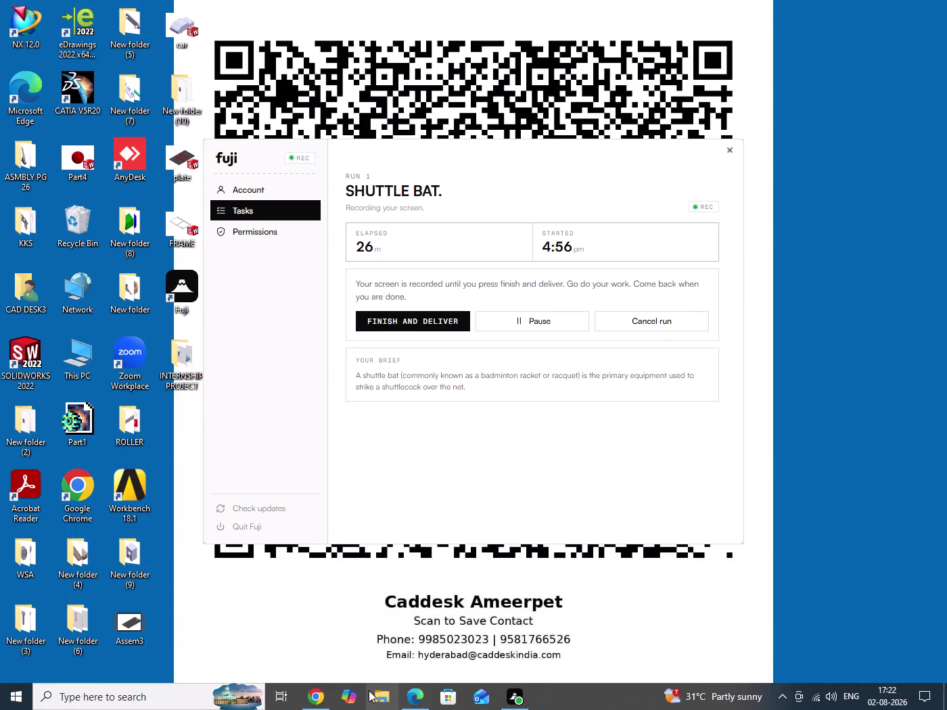
Minimize the Fuji recorder and close CATIA's empty Product1 document.
right_click(72, 92)
click(102, 108)
right_click(908, 250)
click(839, 295)
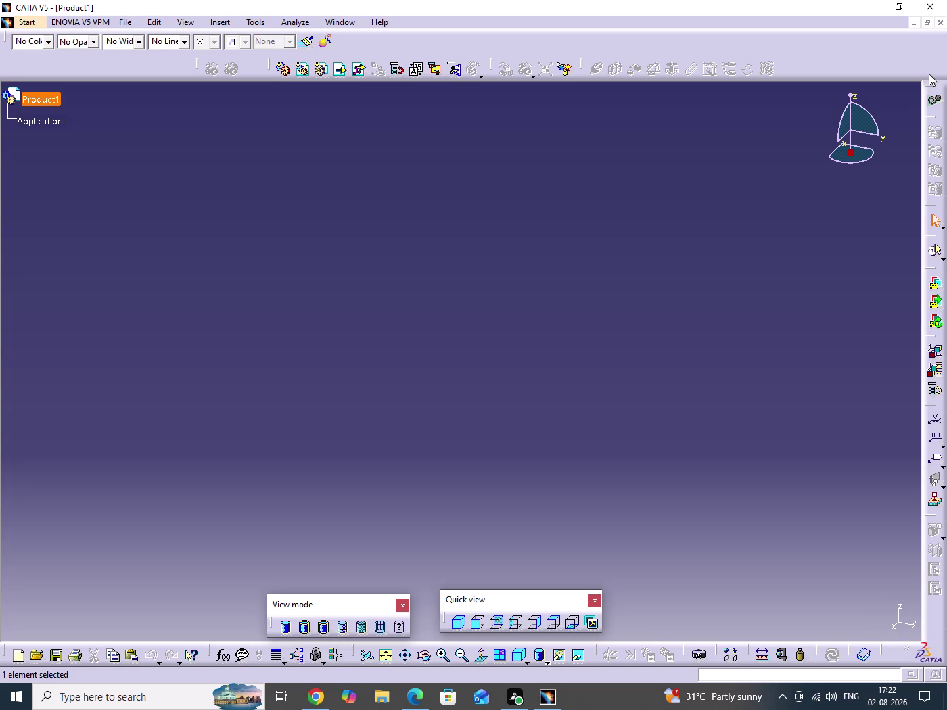
click(941, 26)
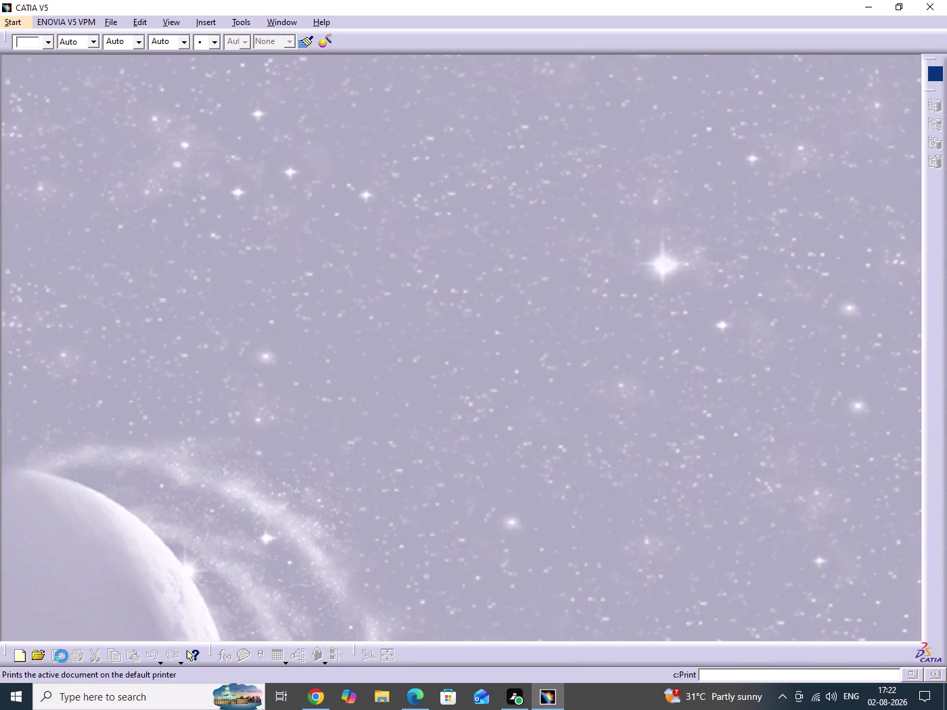
Open SHUTTLE BAT.CATPart and start a positioned sketch on Plane.2.
click(44, 660)
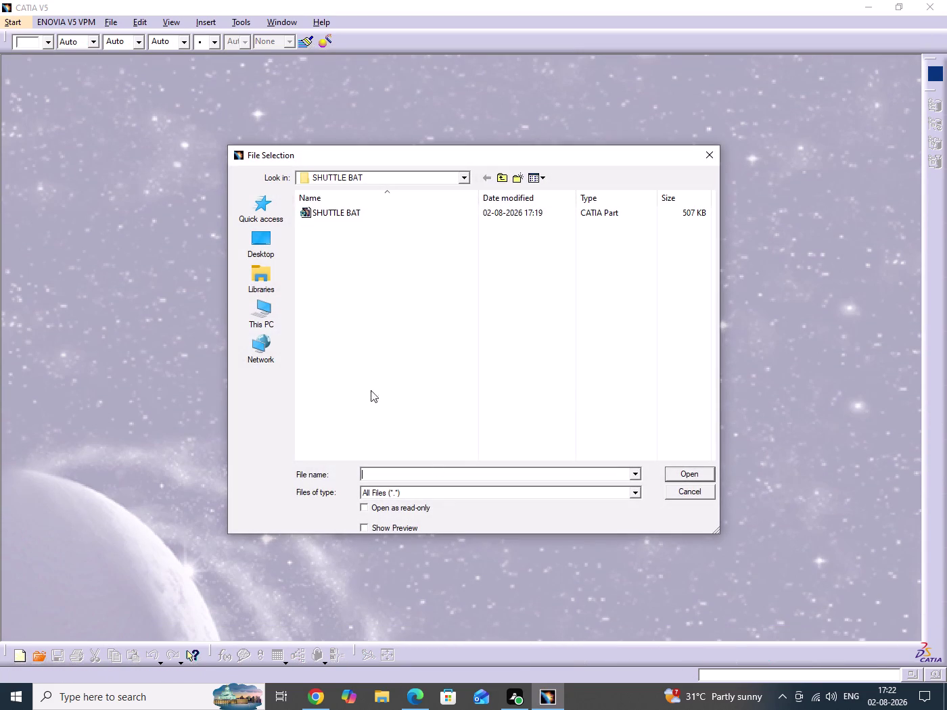
click(315, 214)
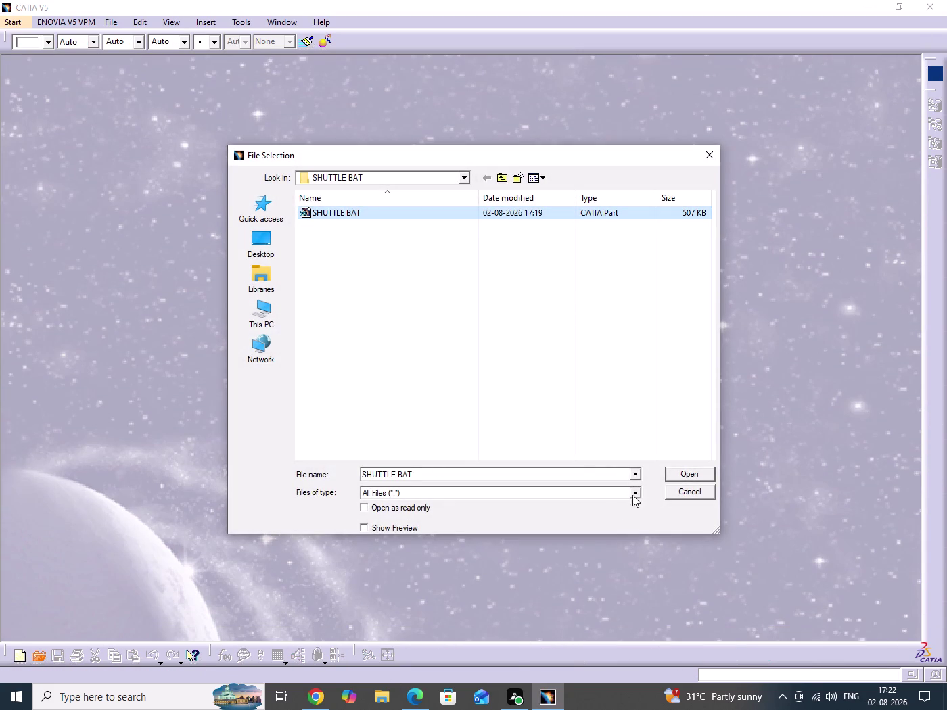
click(414, 525)
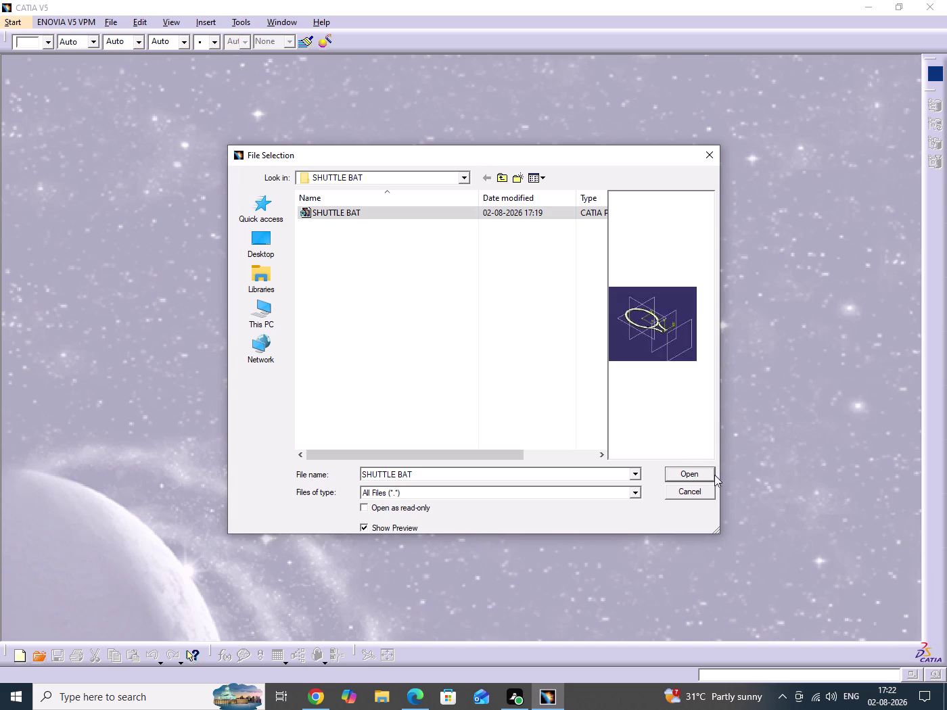
click(708, 478)
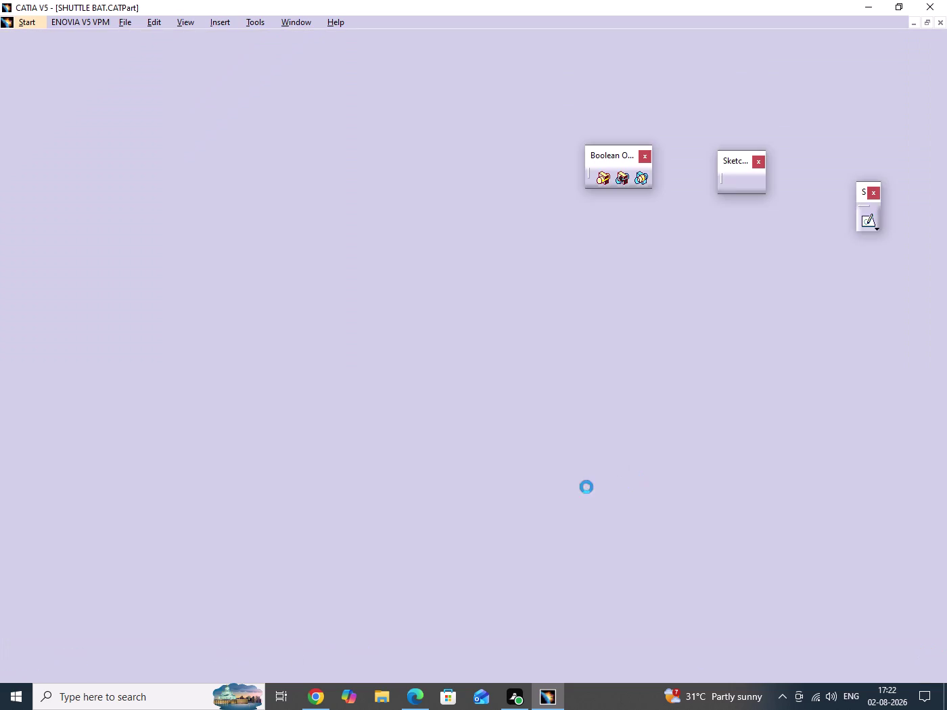
click(654, 481)
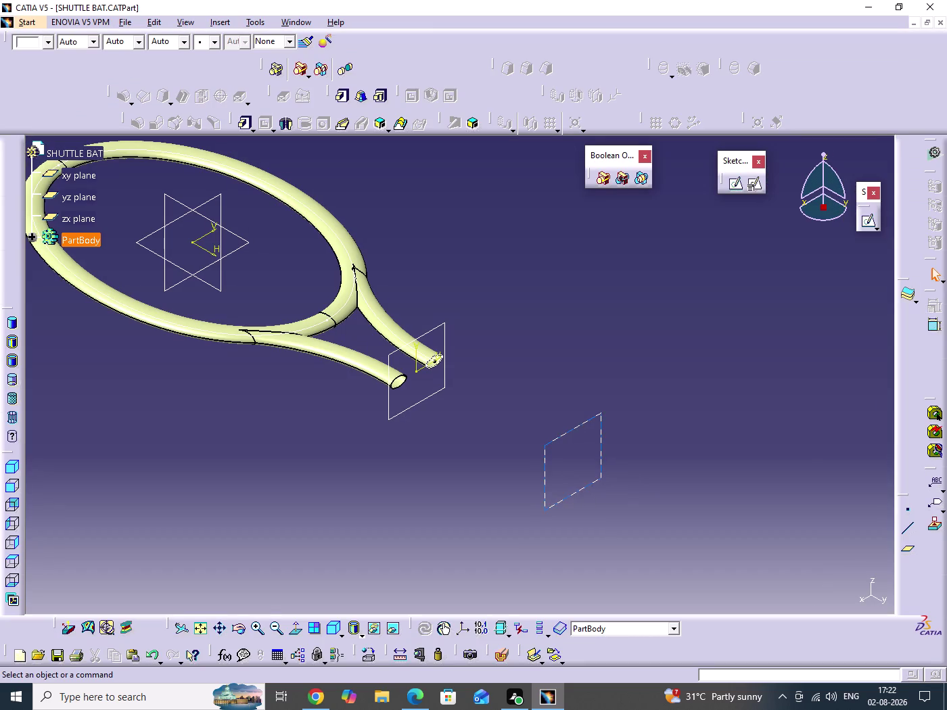
click(573, 494)
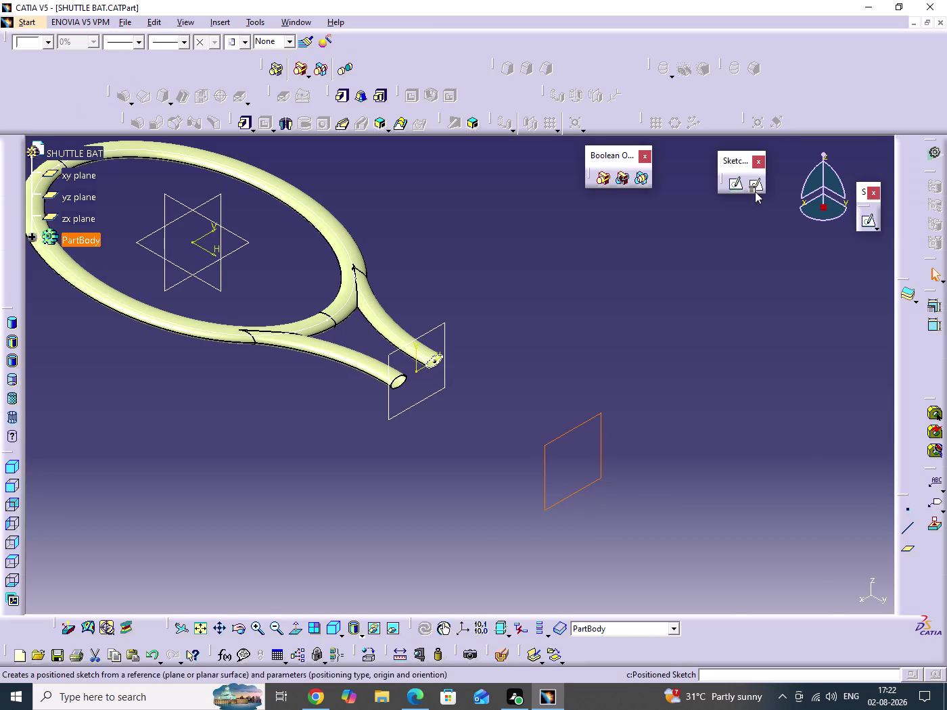
click(755, 192)
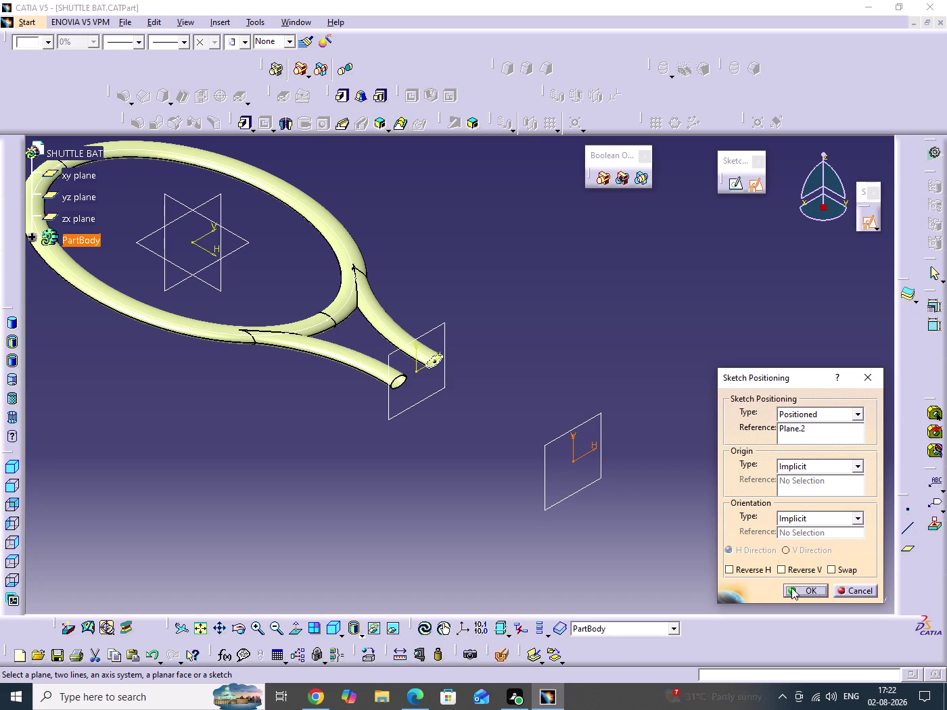
Accept the sketch placement and draw an ellipse with the Ellipse tool.
click(792, 588)
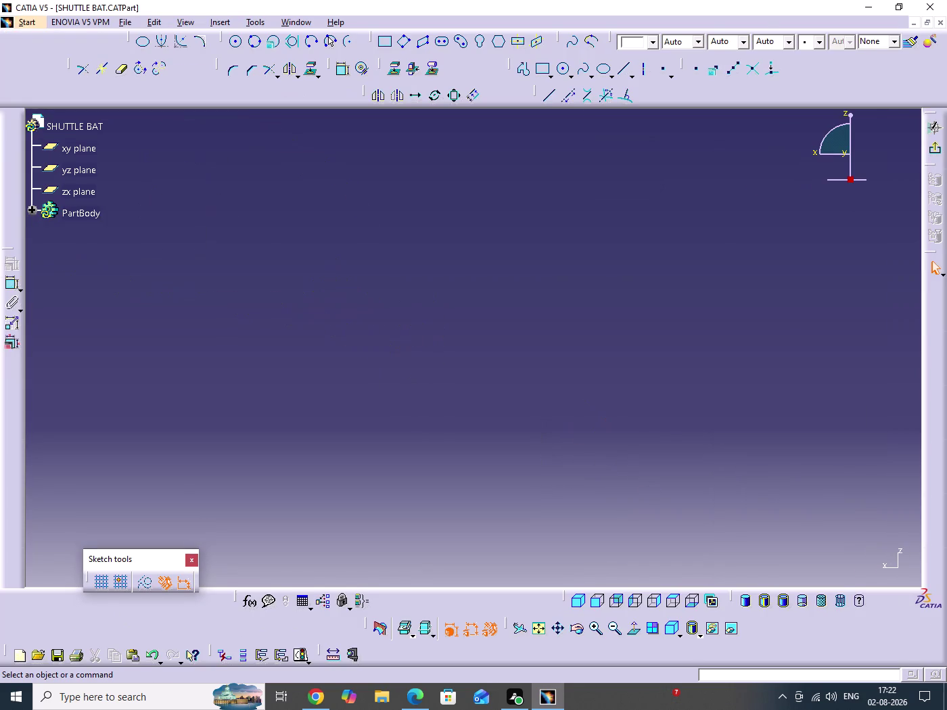
click(537, 624)
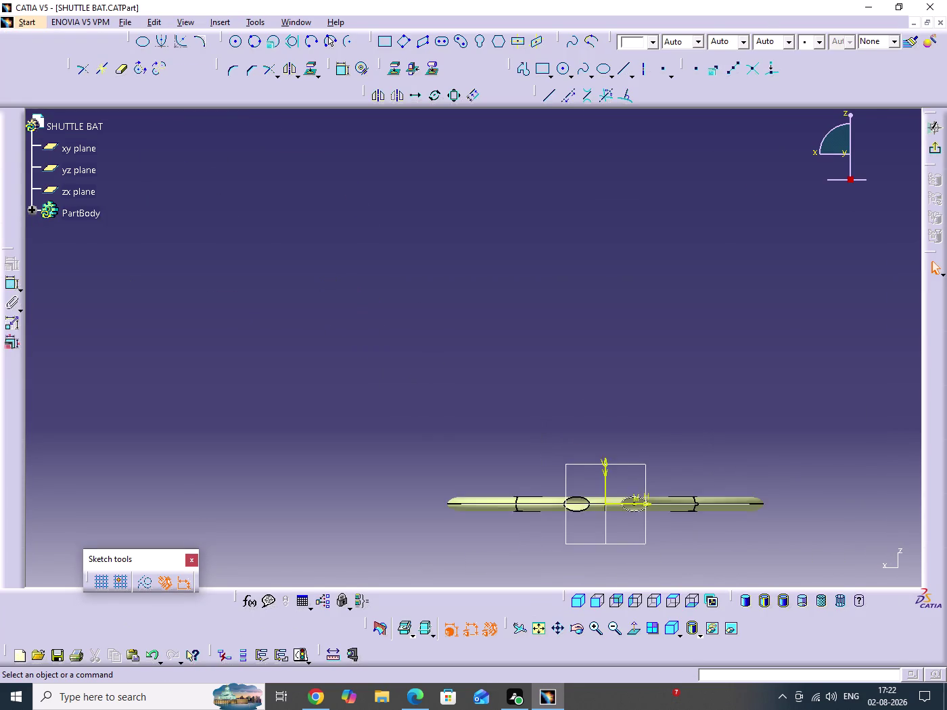
middle_drag(607, 451, 436, 476)
click(147, 45)
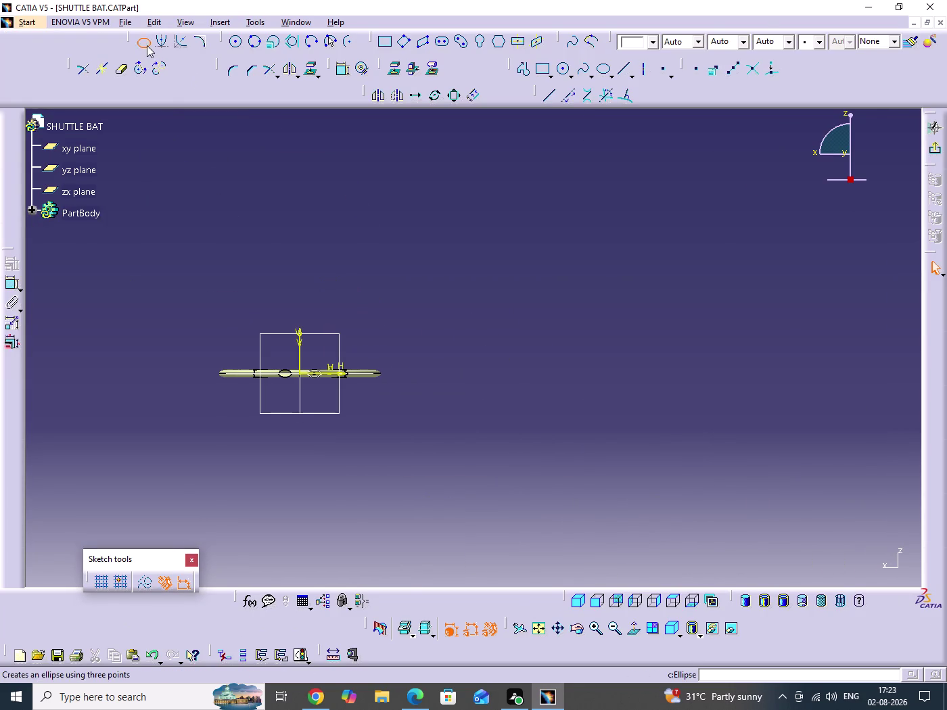
click(493, 438)
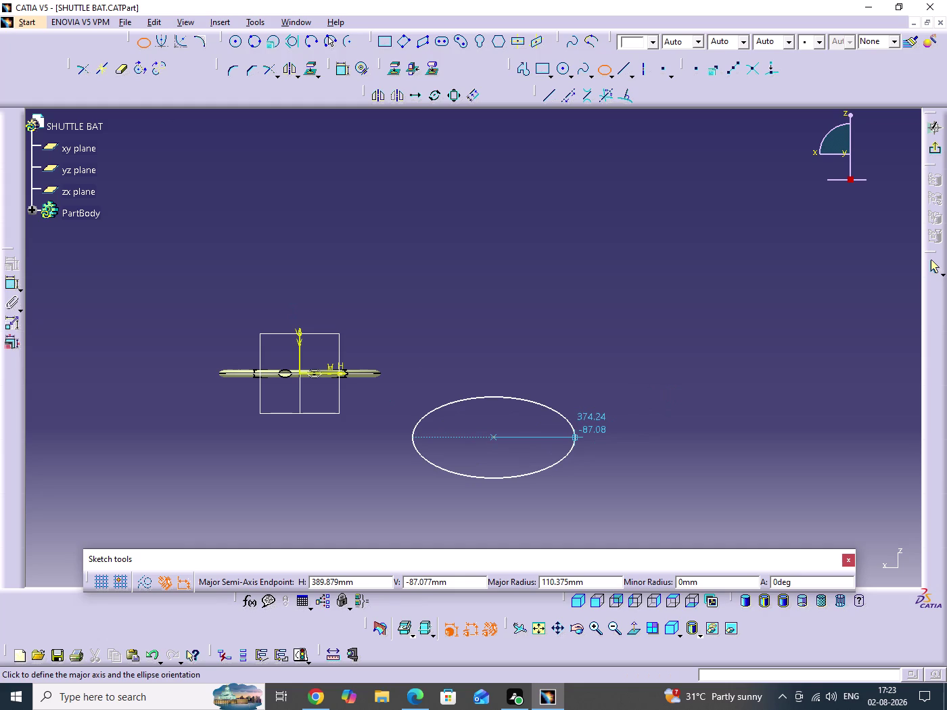
click(589, 441)
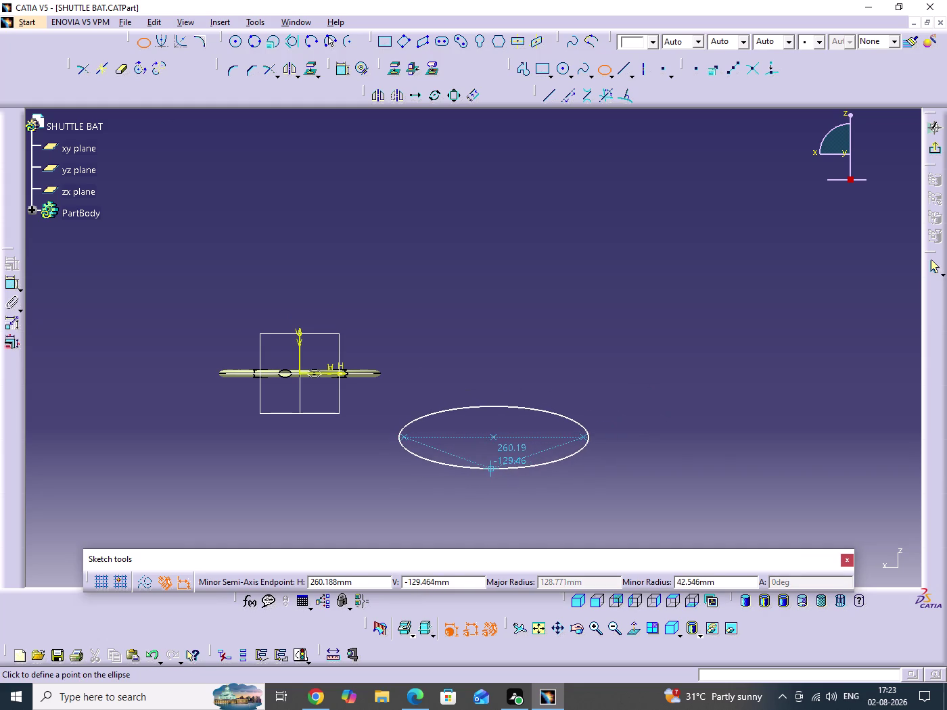
click(494, 484)
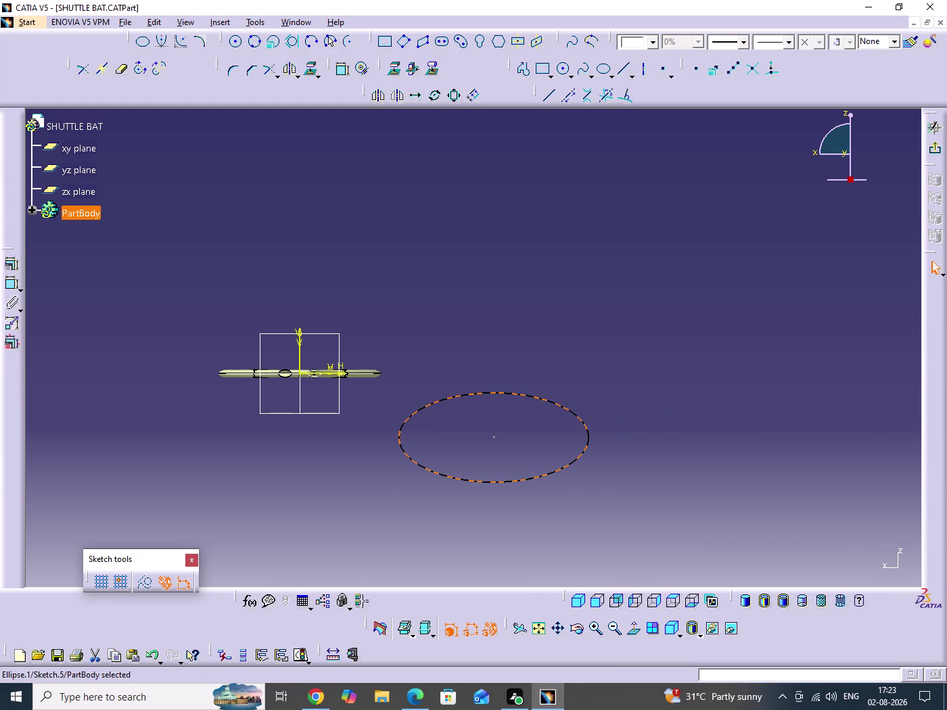
Constrain the ellipse with semimajor, semiminor and horizontal constraints.
click(10, 268)
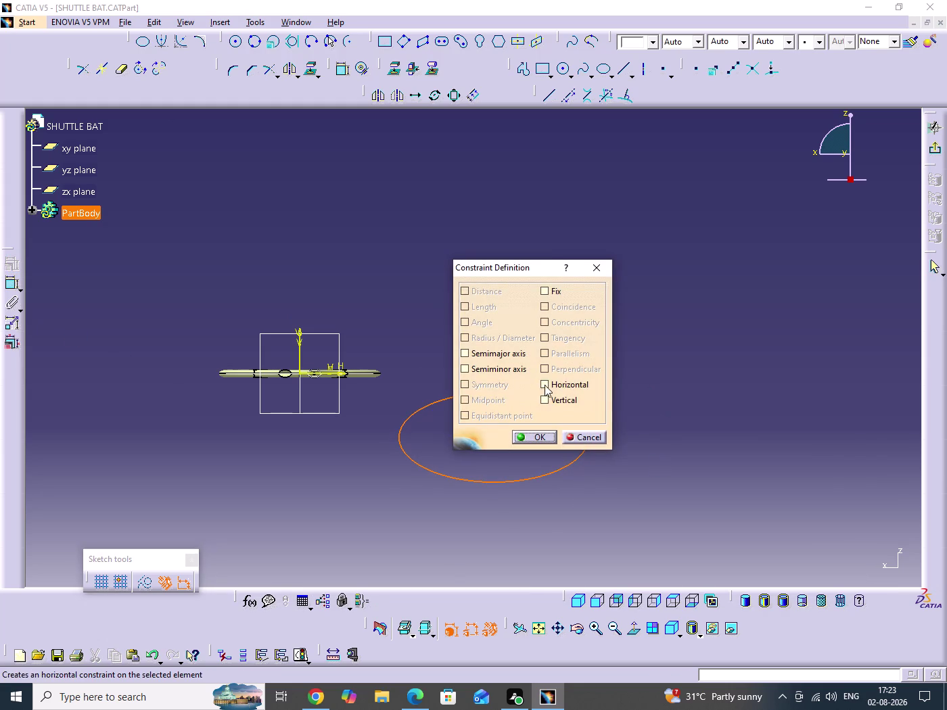
click(546, 383)
click(499, 353)
click(493, 367)
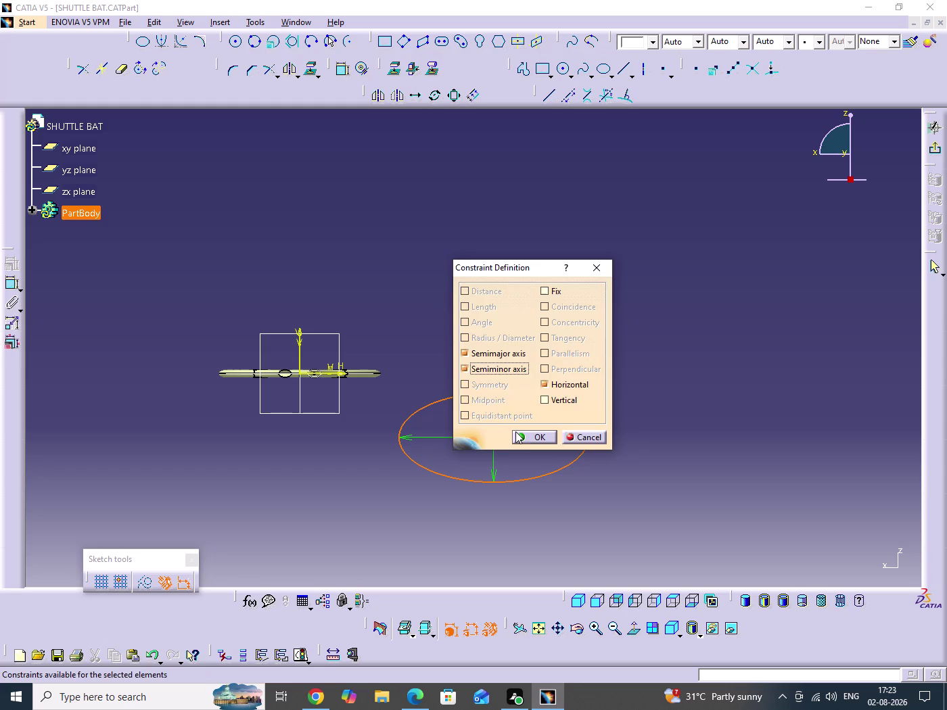
click(522, 433)
click(645, 388)
click(581, 601)
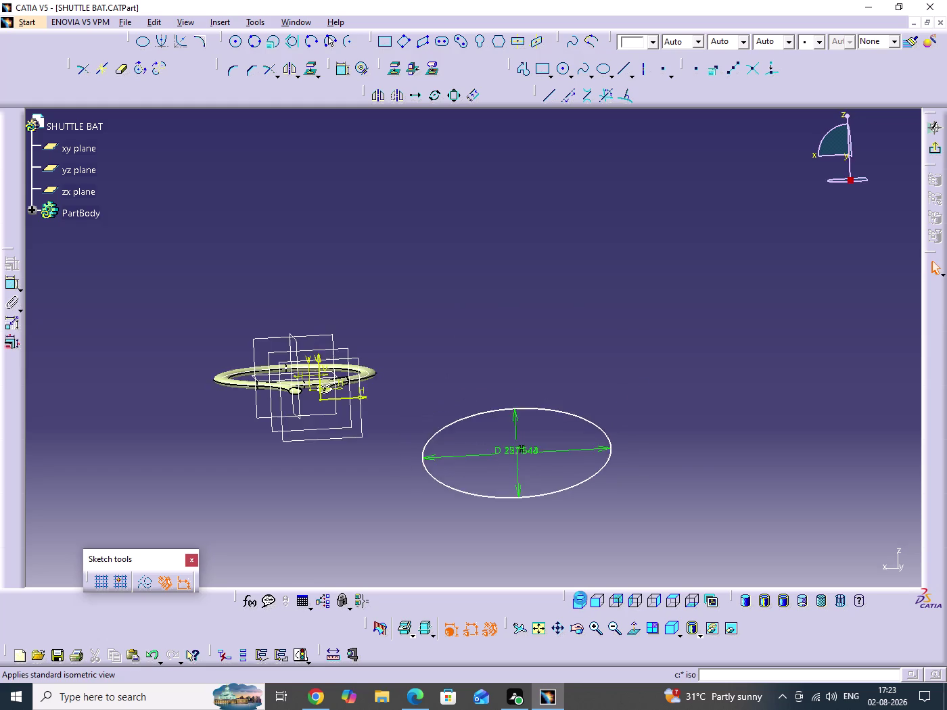
middle_drag(710, 495, 584, 391)
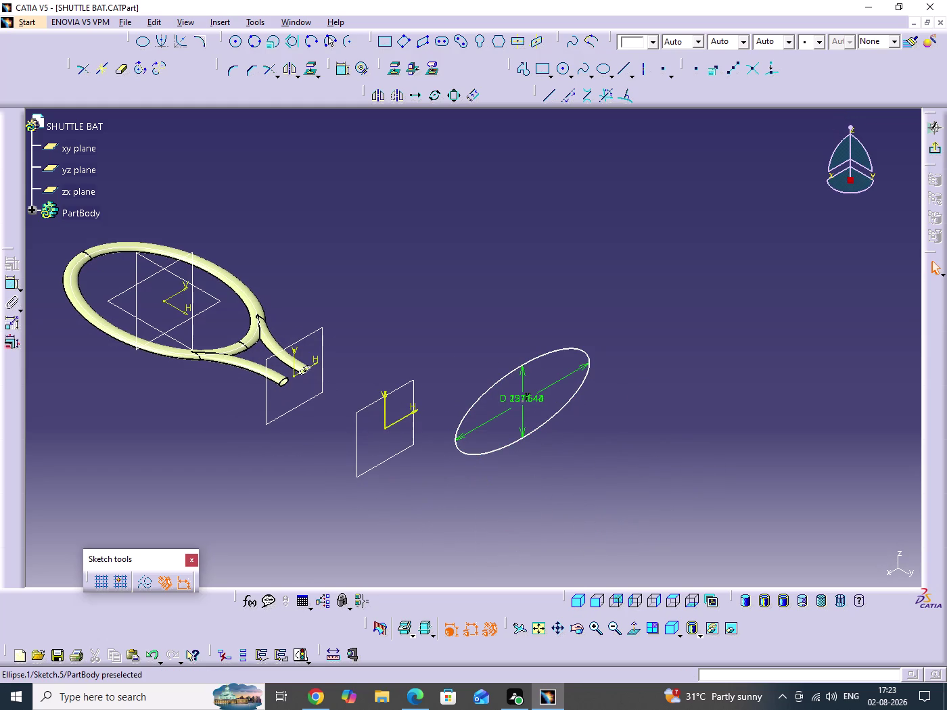
click(546, 424)
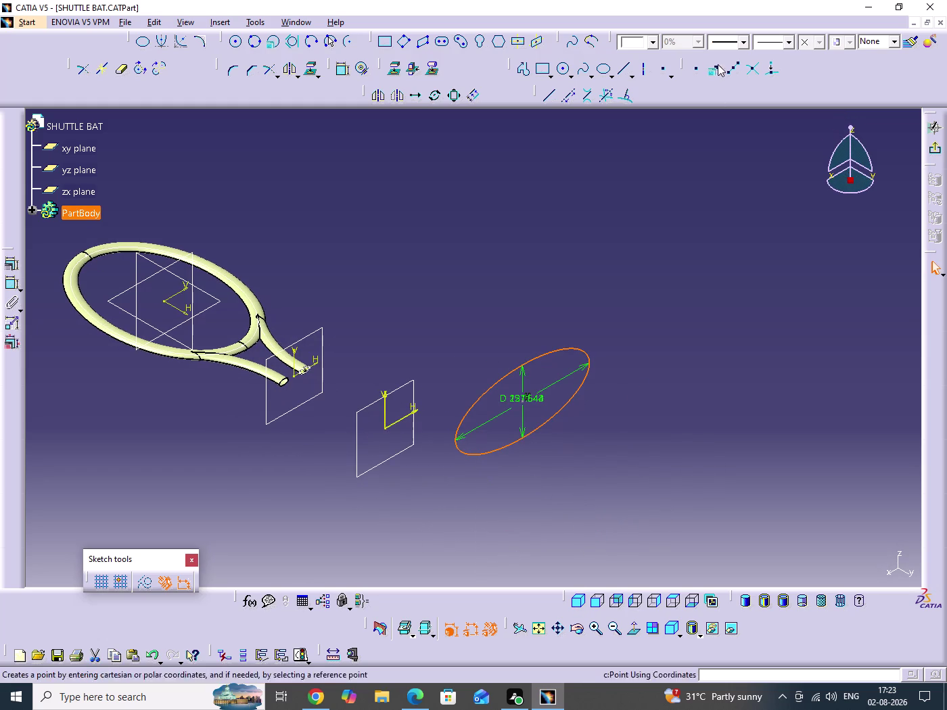
Add four equidistant points along the ellipse.
click(737, 72)
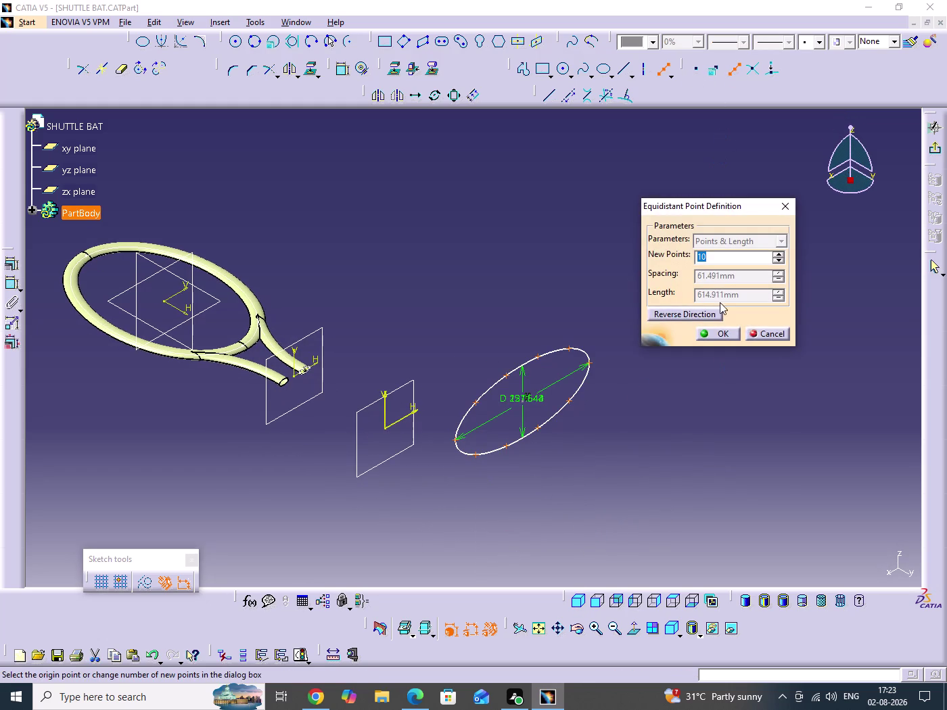
key(4)
key(Return)
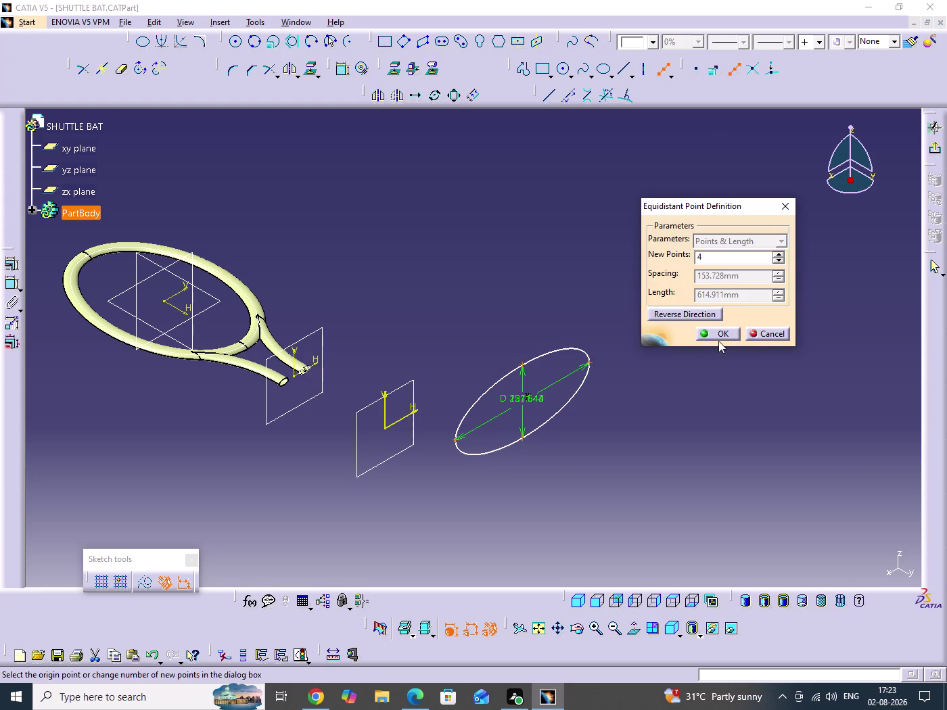
click(724, 337)
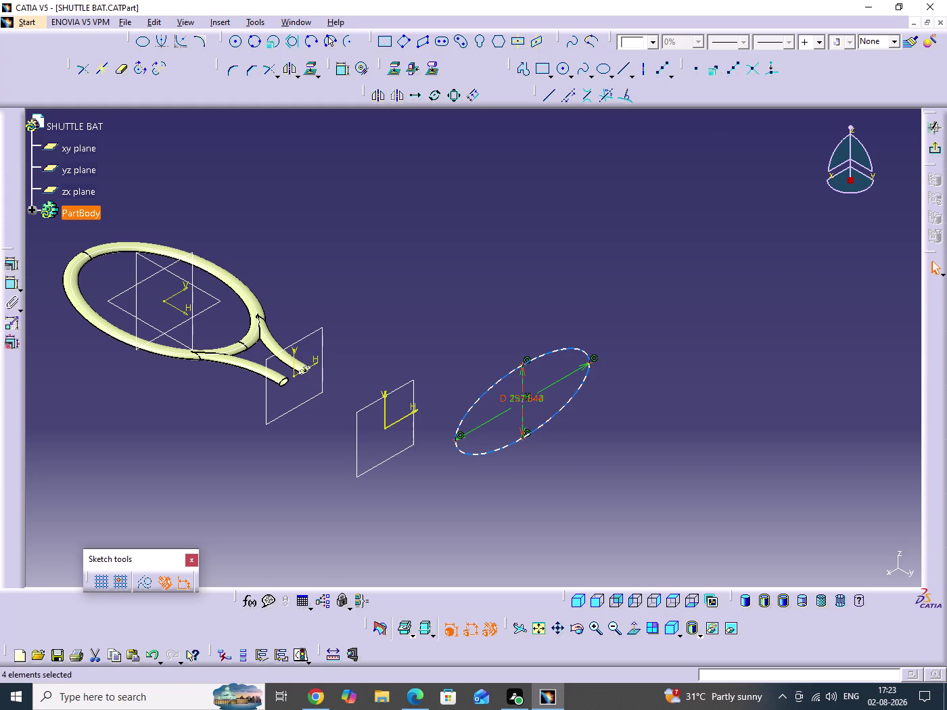
Set the ellipse axis dimensions to 45 and 40 mm.
double_click(542, 402)
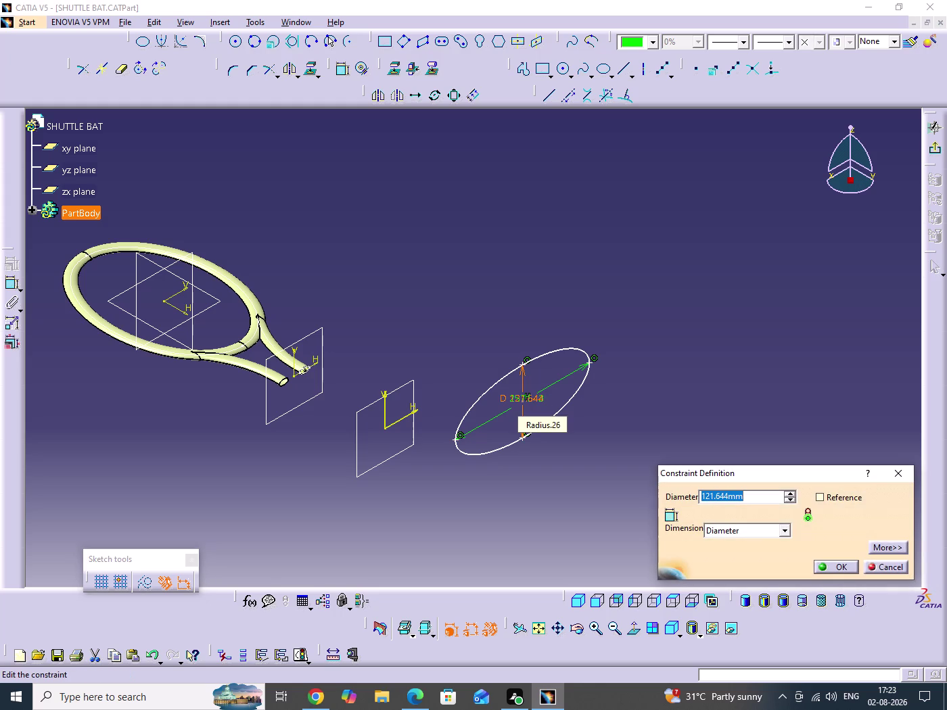
text(45)
key(Return)
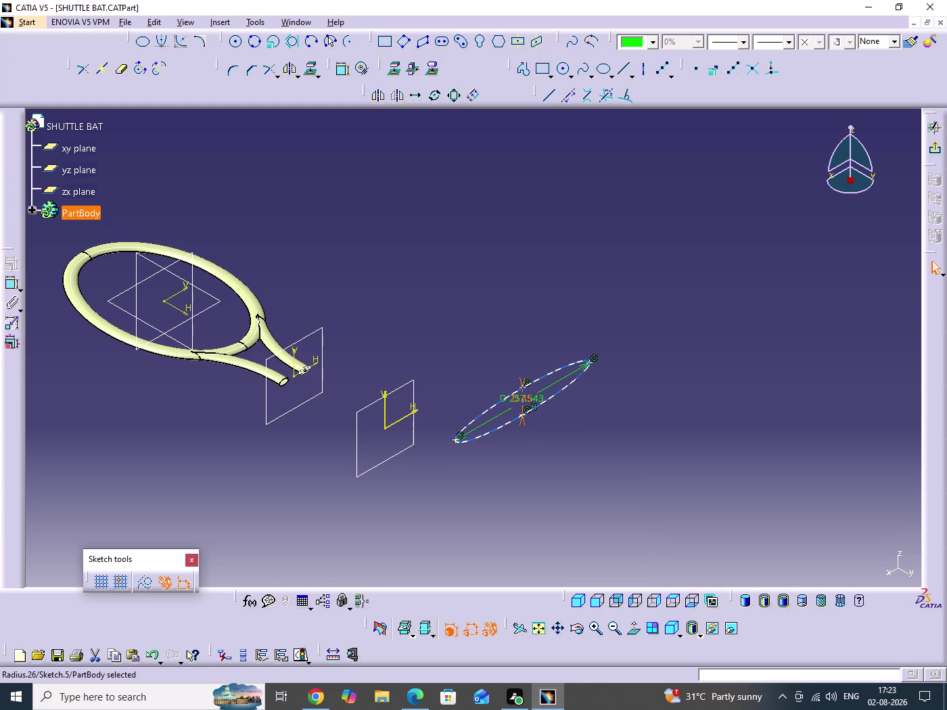
double_click(501, 413)
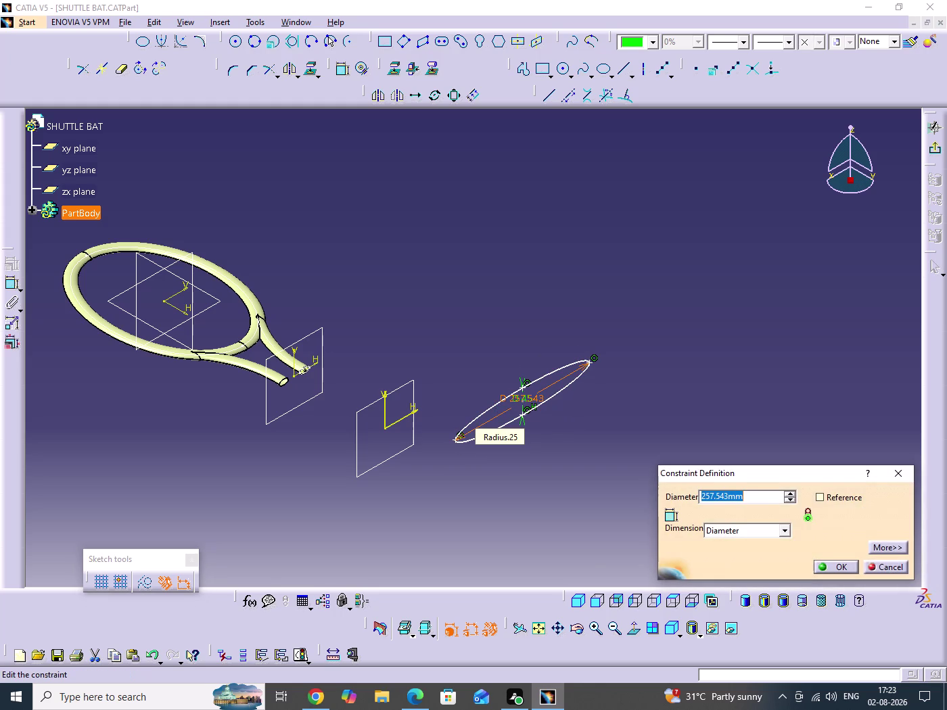
text(40)
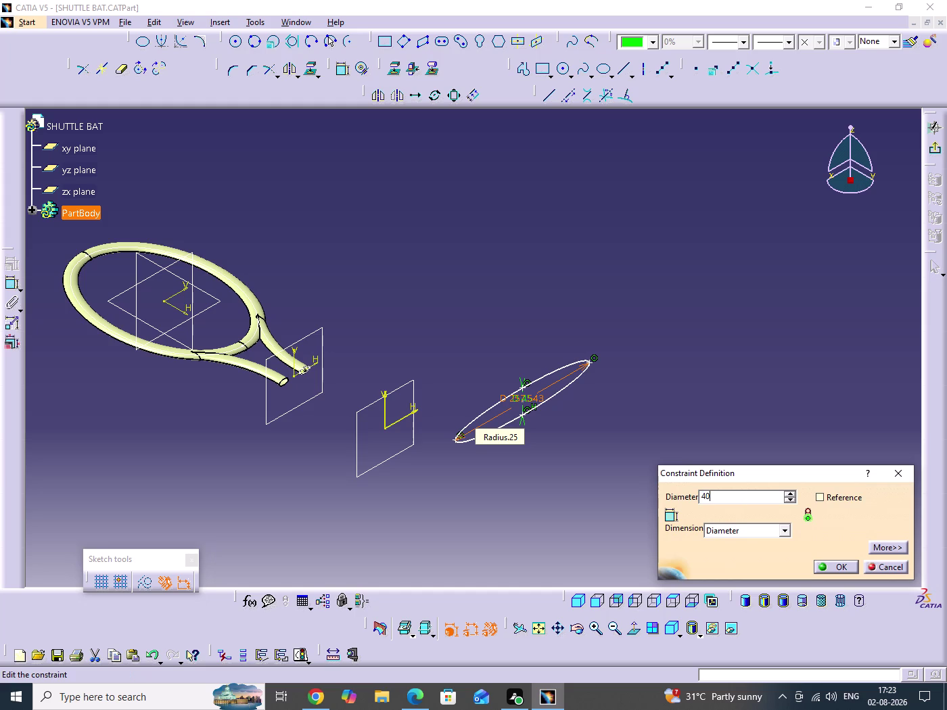
key(Return)
middle_drag(624, 433, 636, 321)
Move the 45 and 40 dimensions clear of the ellipse and save the part.
click(624, 433)
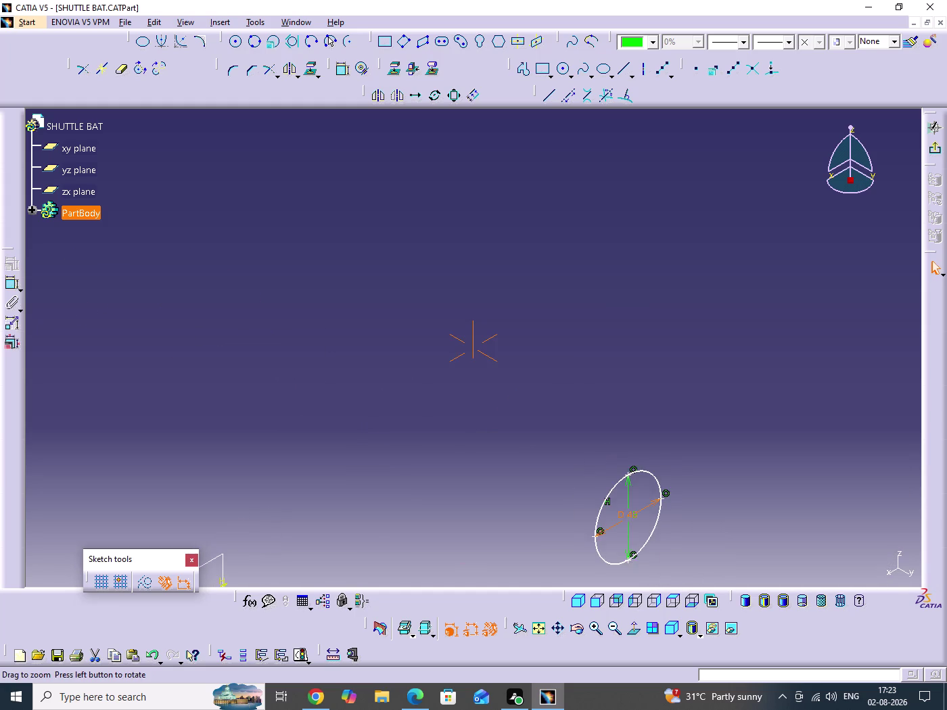
middle_drag(636, 321, 637, 321)
middle_drag(611, 405, 449, 258)
drag(468, 398, 452, 409)
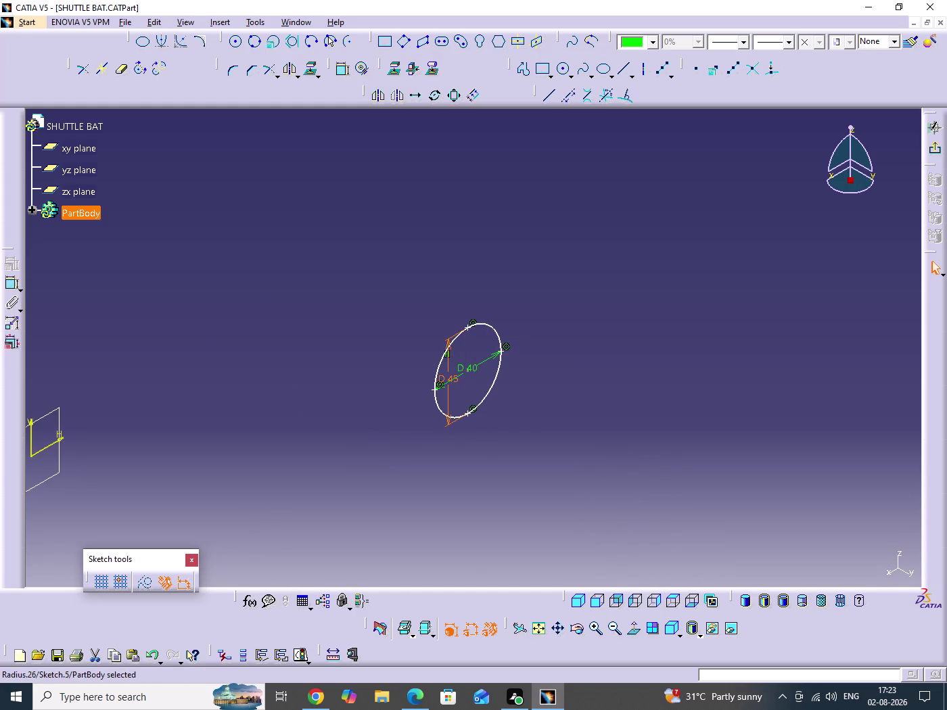
drag(452, 408, 558, 356)
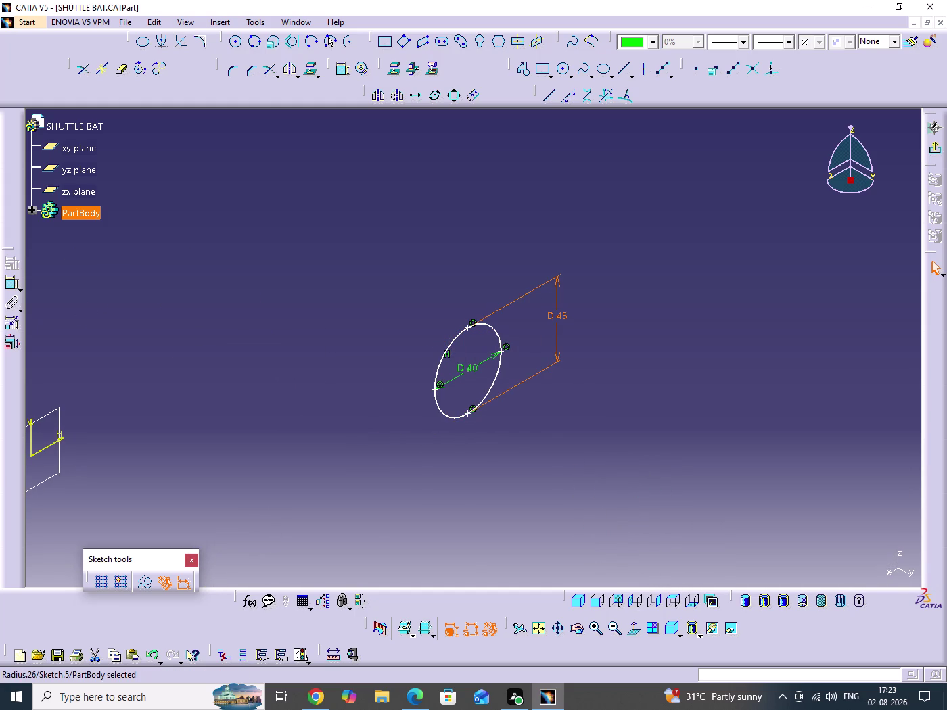
drag(496, 355, 478, 263)
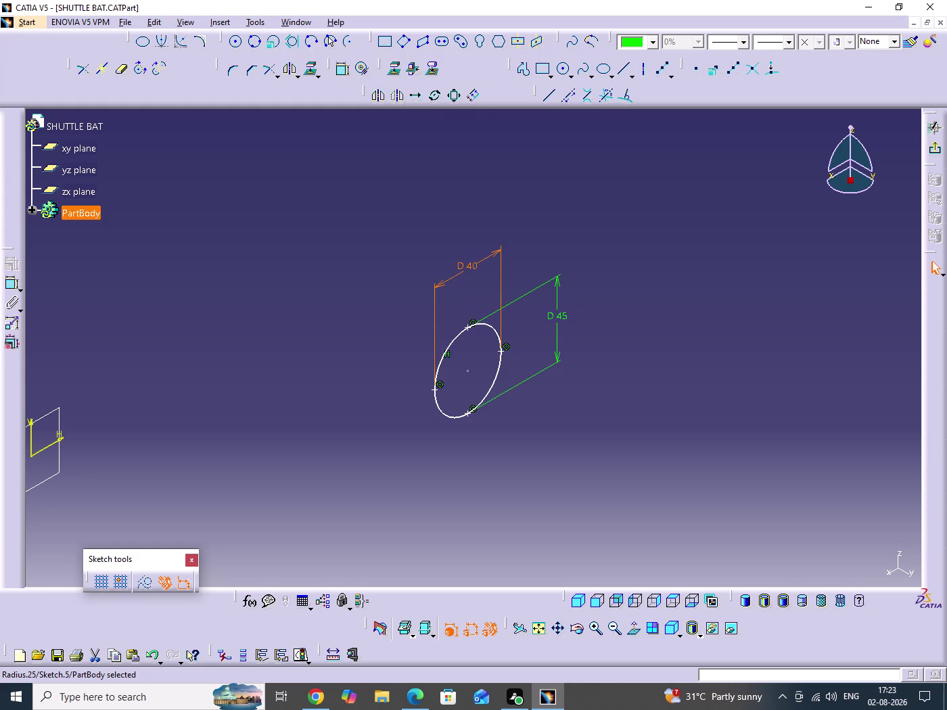
click(679, 332)
middle_drag(669, 314, 656, 388)
click(669, 314)
scroll(down, 3)
middle_drag(571, 430, 668, 429)
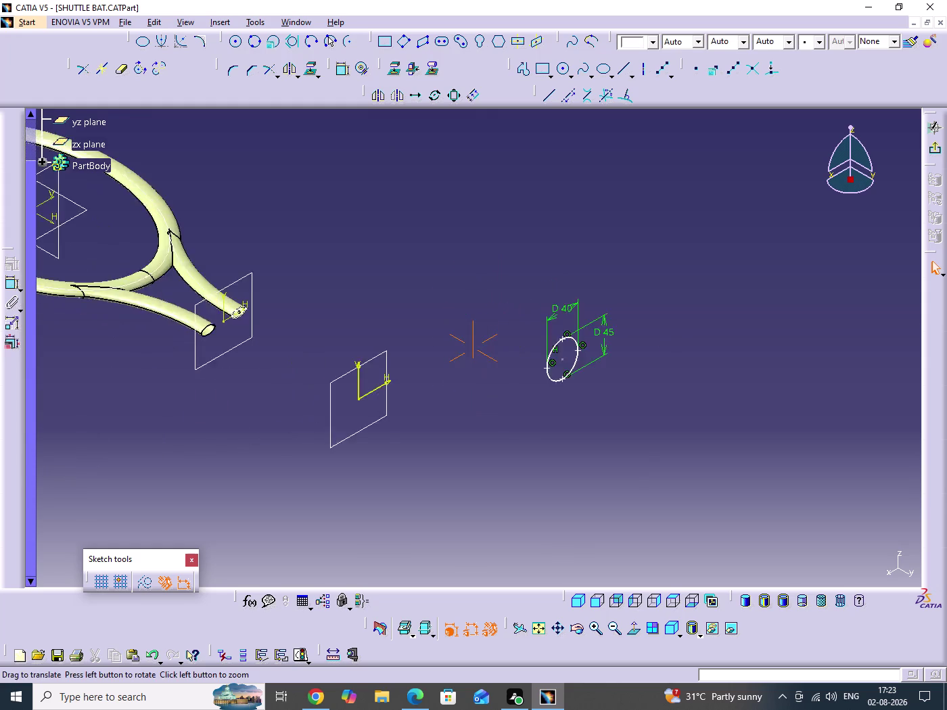
middle_drag(668, 429, 732, 416)
key(ctrl+s)
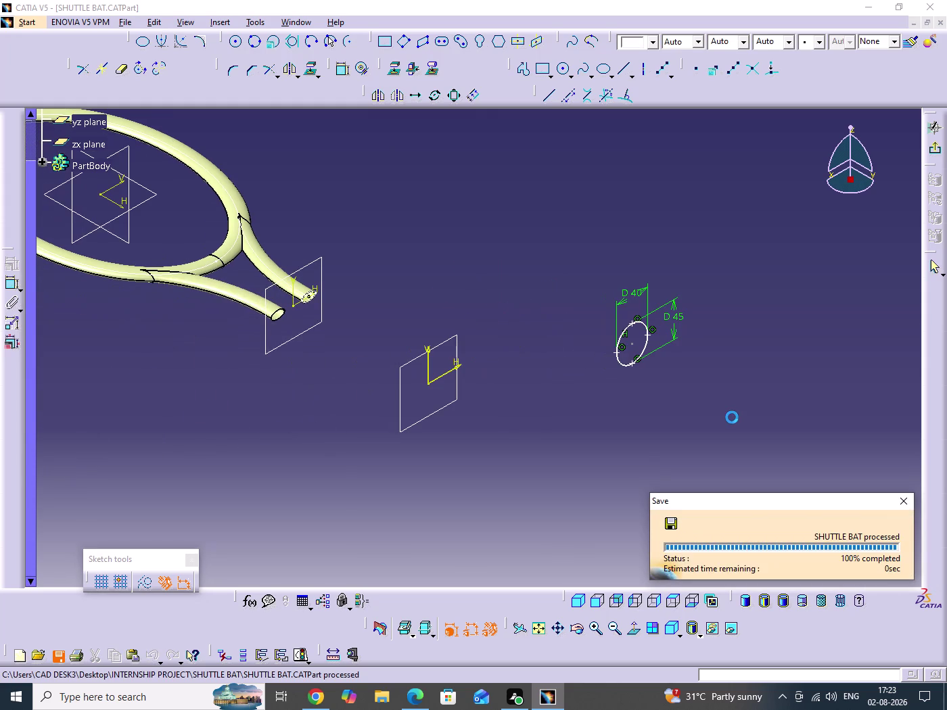
Make the ellipse centre coincident with the sketch origin and exit the sketch.
click(341, 77)
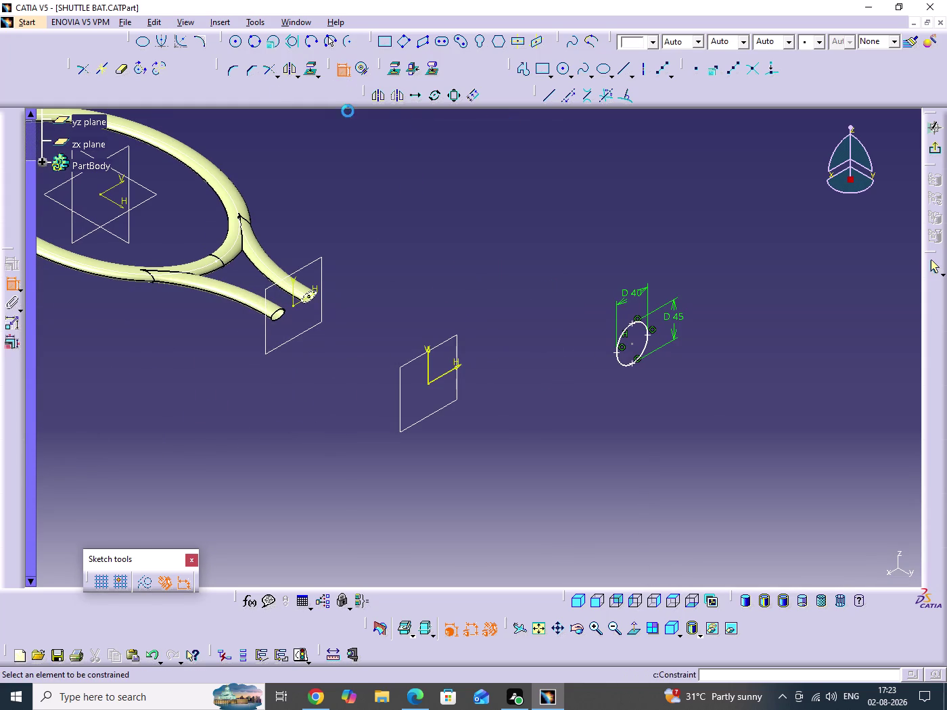
click(428, 385)
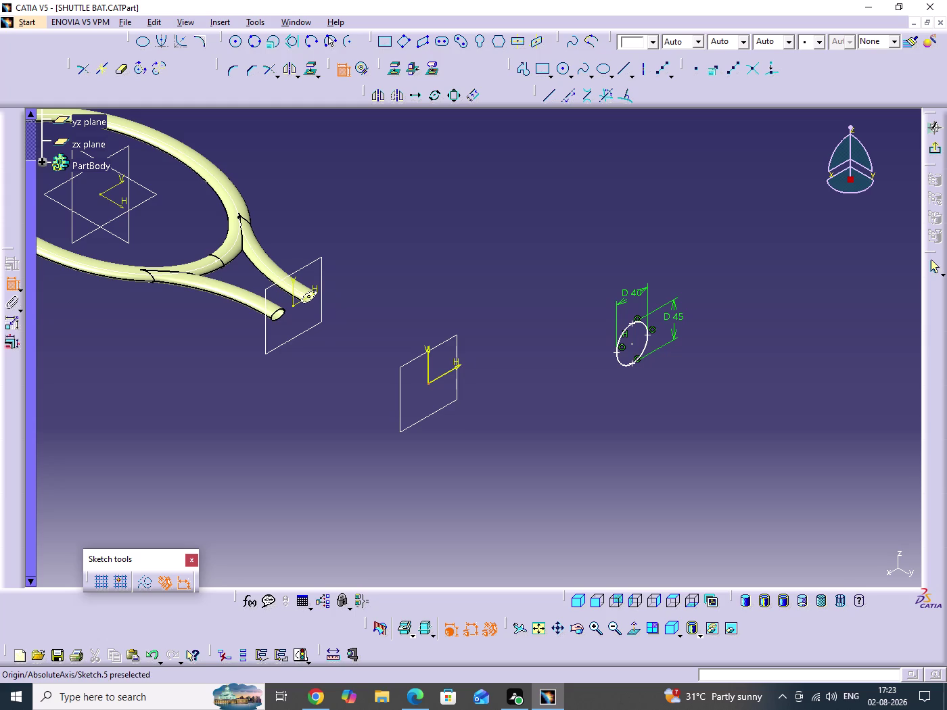
click(631, 345)
right_click(541, 304)
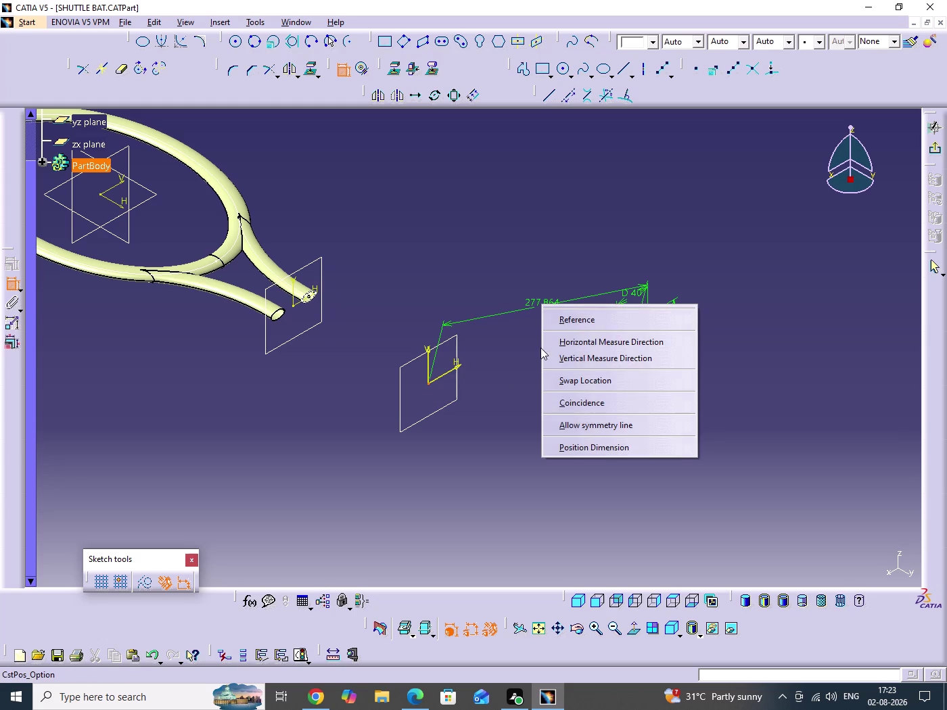
click(577, 408)
click(597, 452)
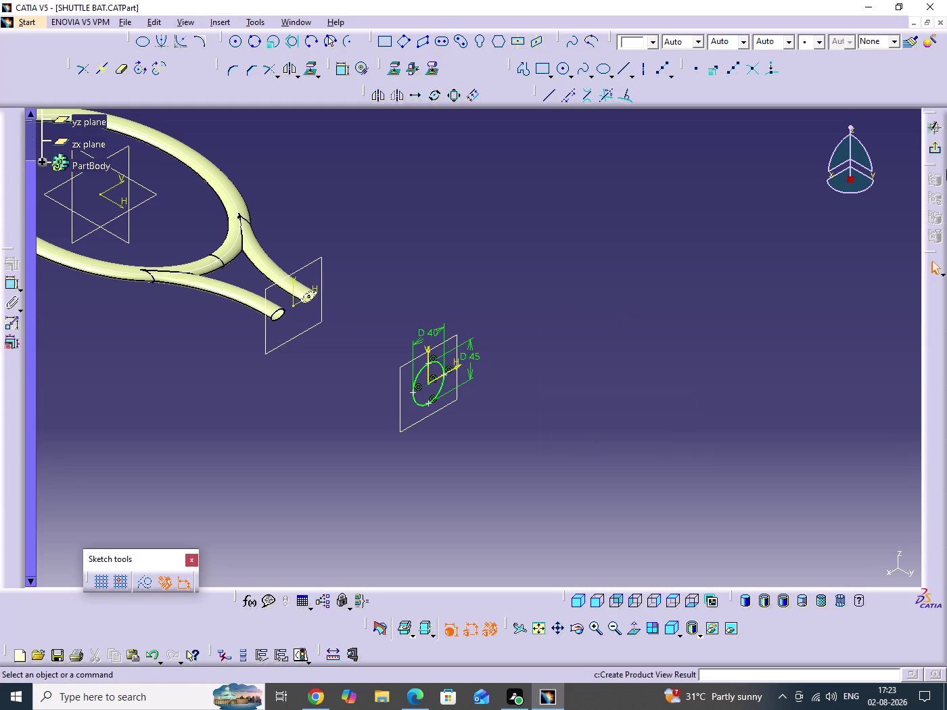
click(938, 151)
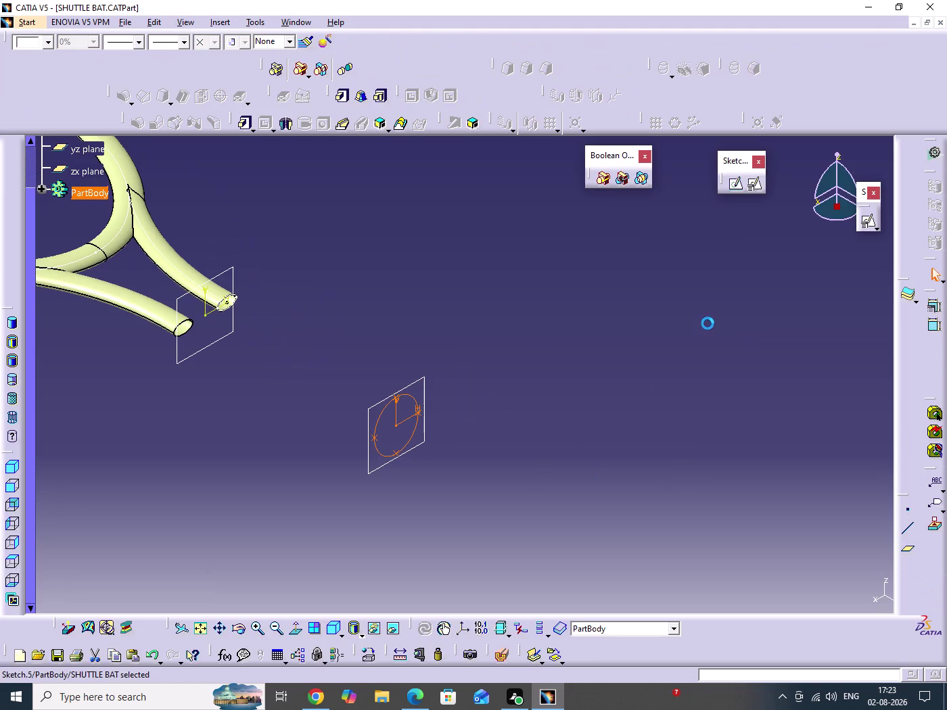
Zoom to the throat tube ends and place a positioned sketch on Plane.1.
middle_drag(533, 389, 693, 379)
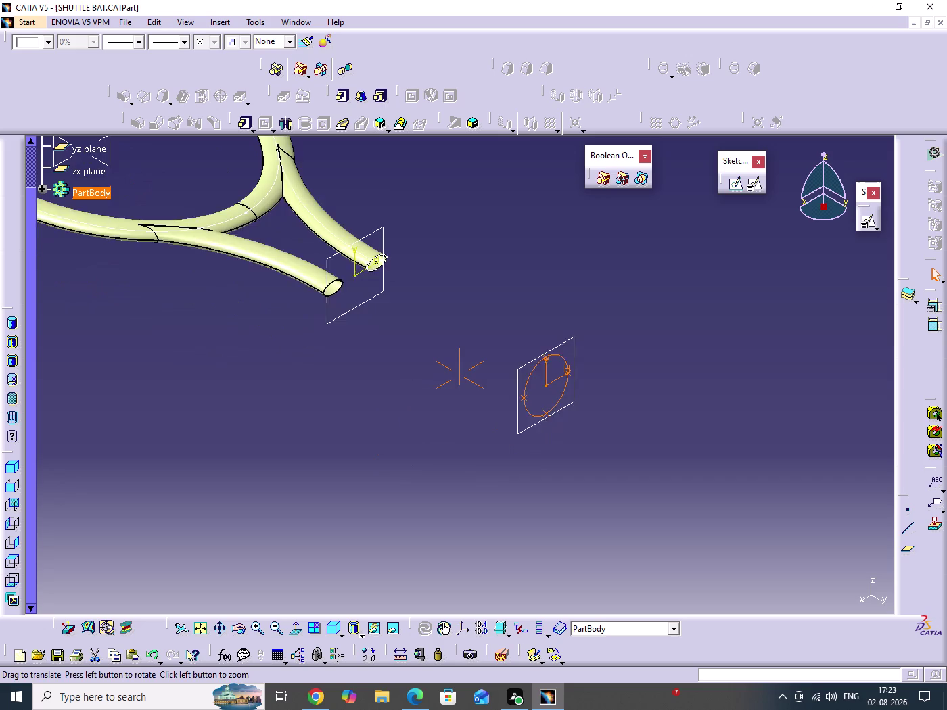
middle_drag(694, 379, 696, 385)
middle_drag(424, 385, 432, 283)
click(424, 385)
middle_drag(377, 353, 471, 464)
click(420, 397)
middle_drag(415, 397, 455, 449)
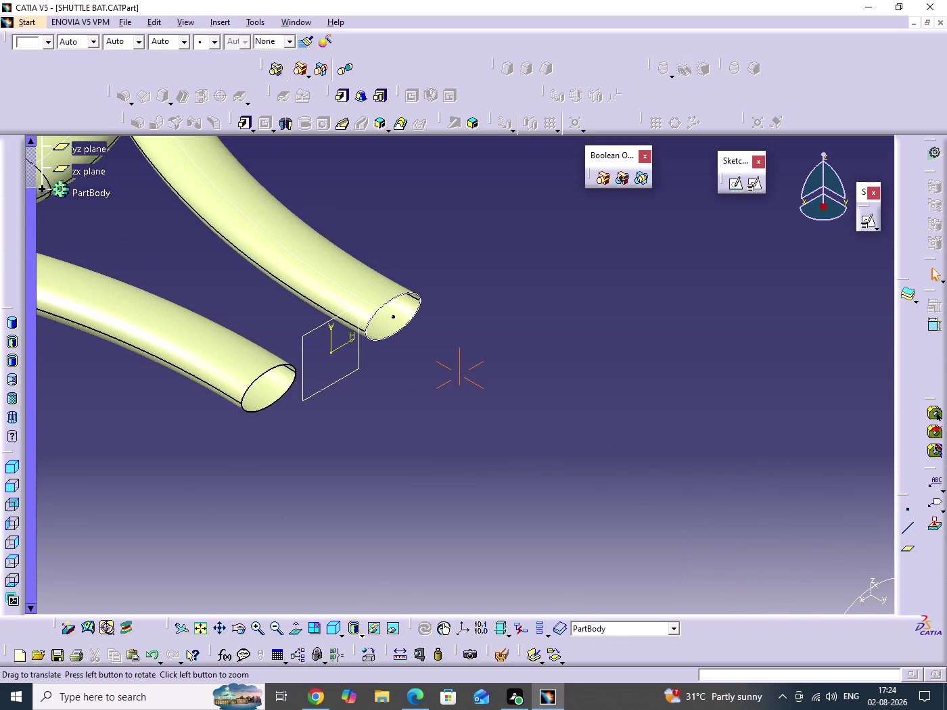
click(344, 383)
click(757, 189)
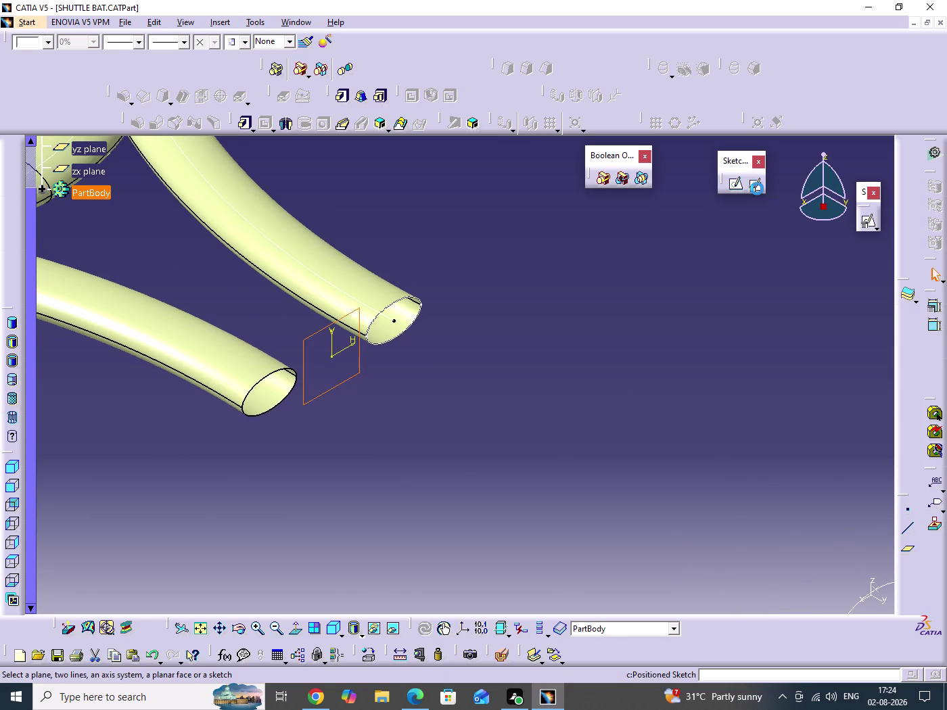
click(804, 592)
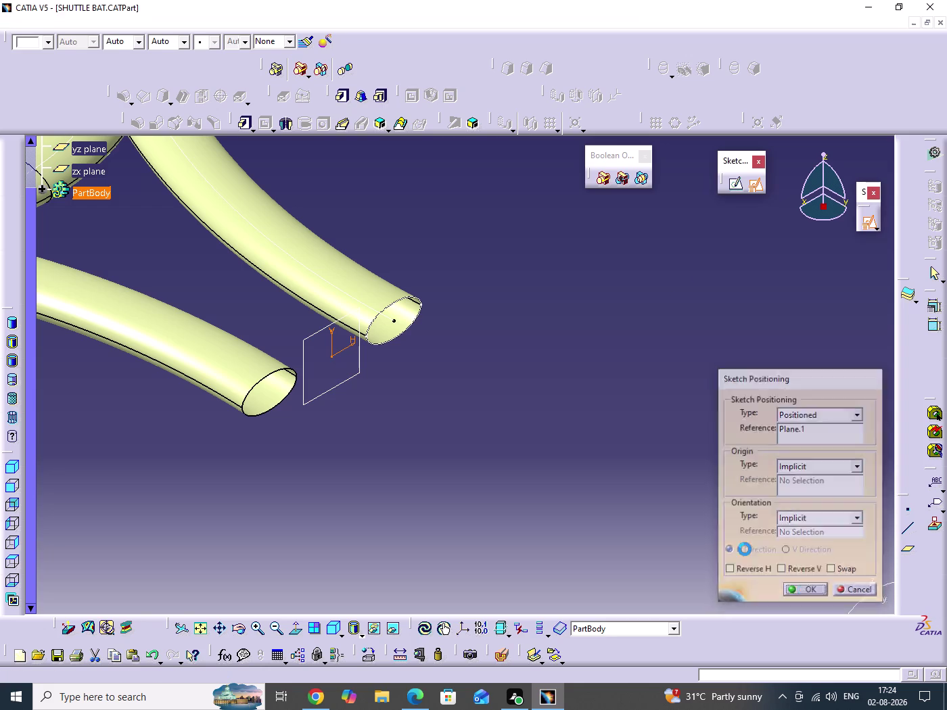
Project the left and right tube-end outlines into the sketch.
middle_drag(582, 425, 689, 490)
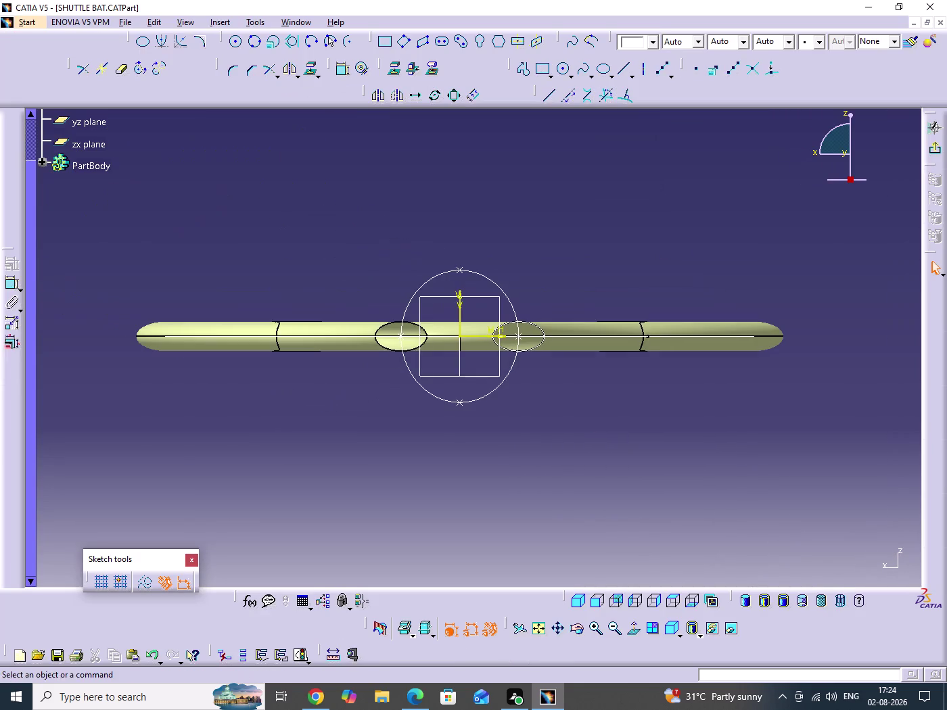
click(388, 349)
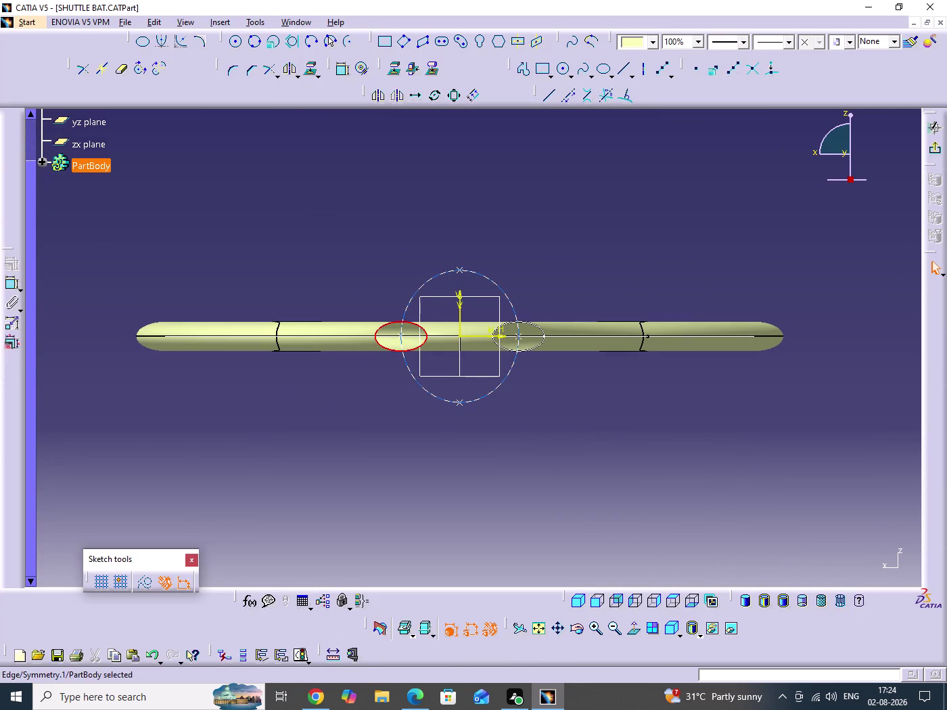
click(539, 345)
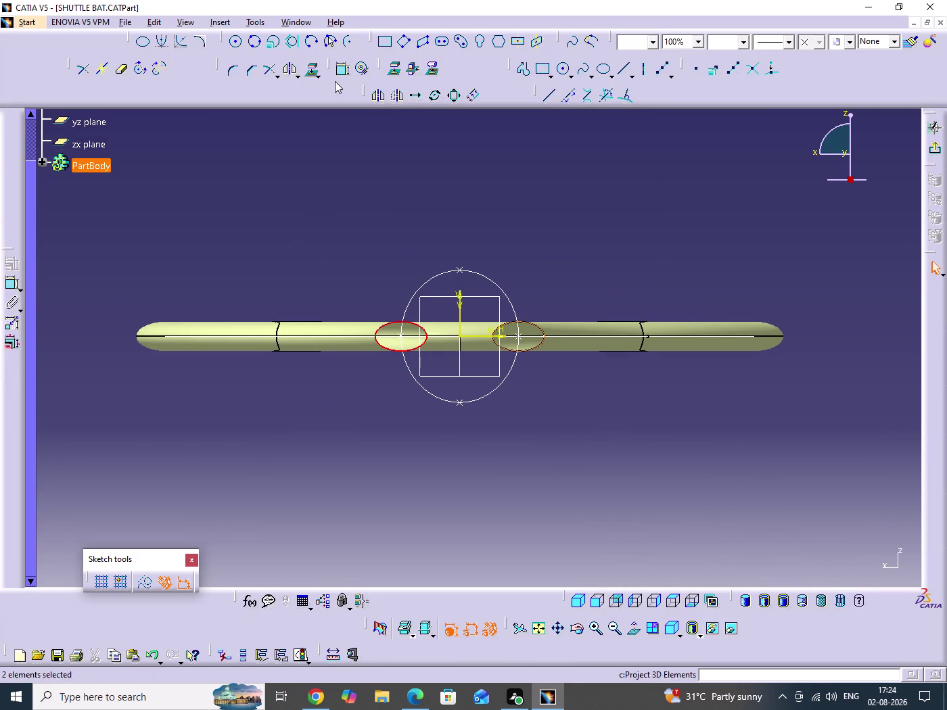
click(394, 72)
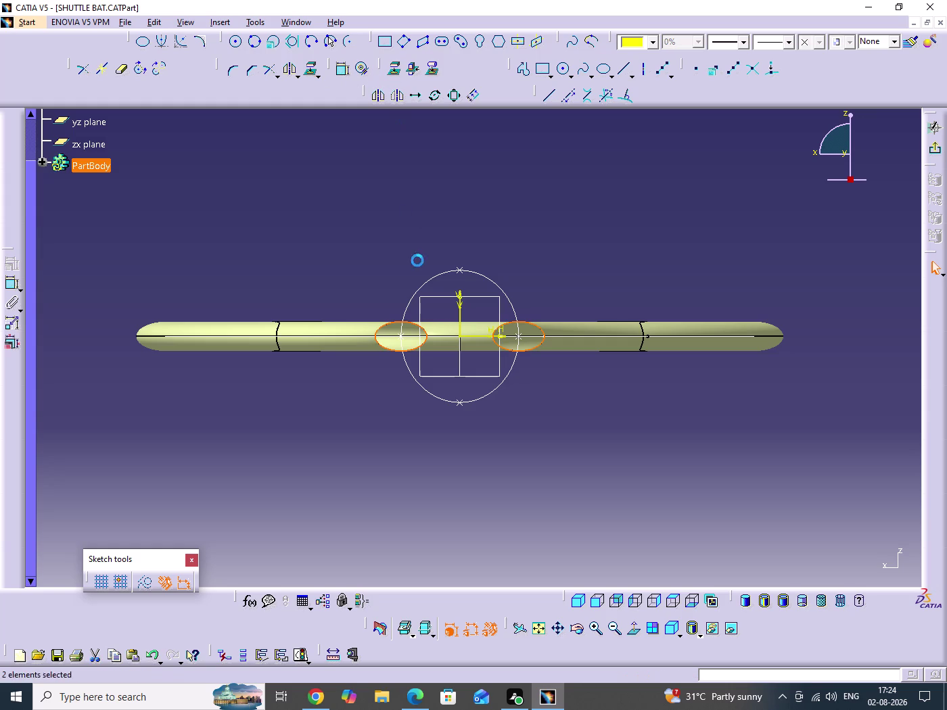
Isolate both projected outlines from the tube geometry.
right_click(385, 325)
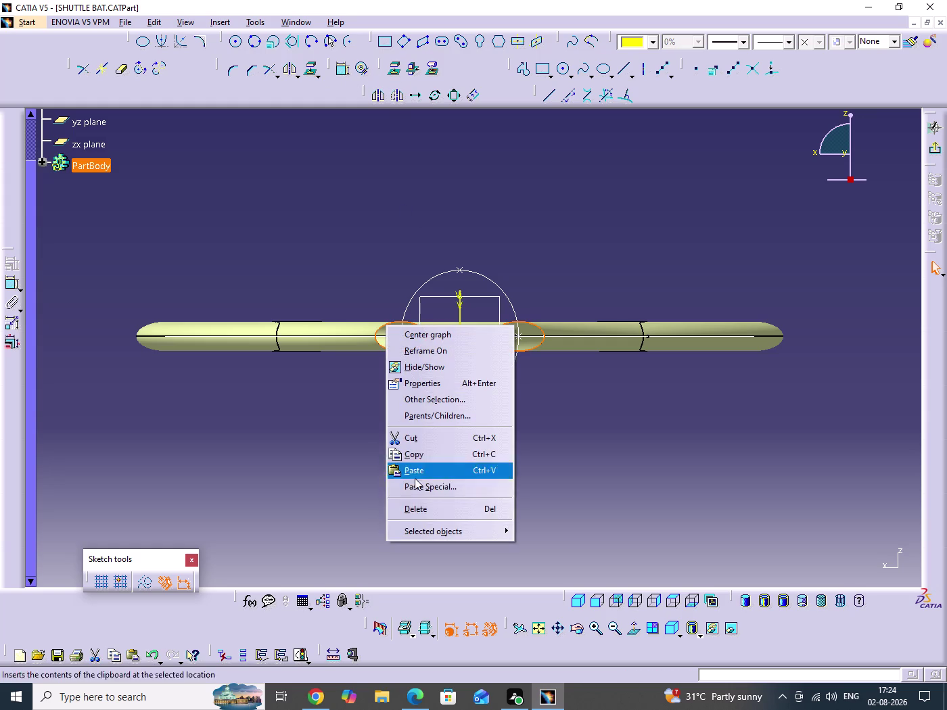
click(439, 533)
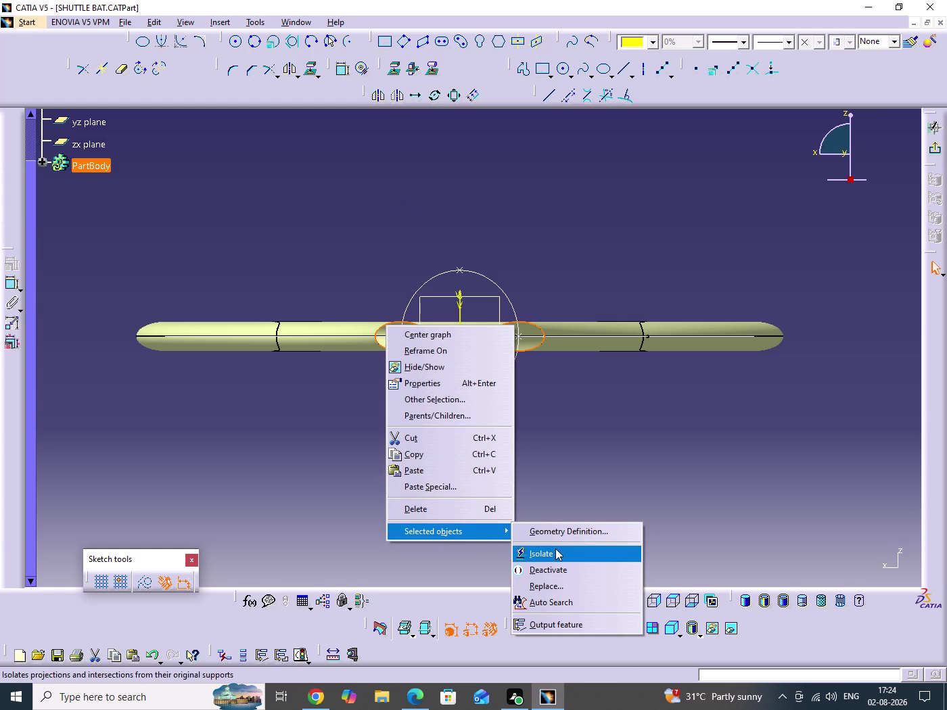
click(556, 549)
right_click(379, 347)
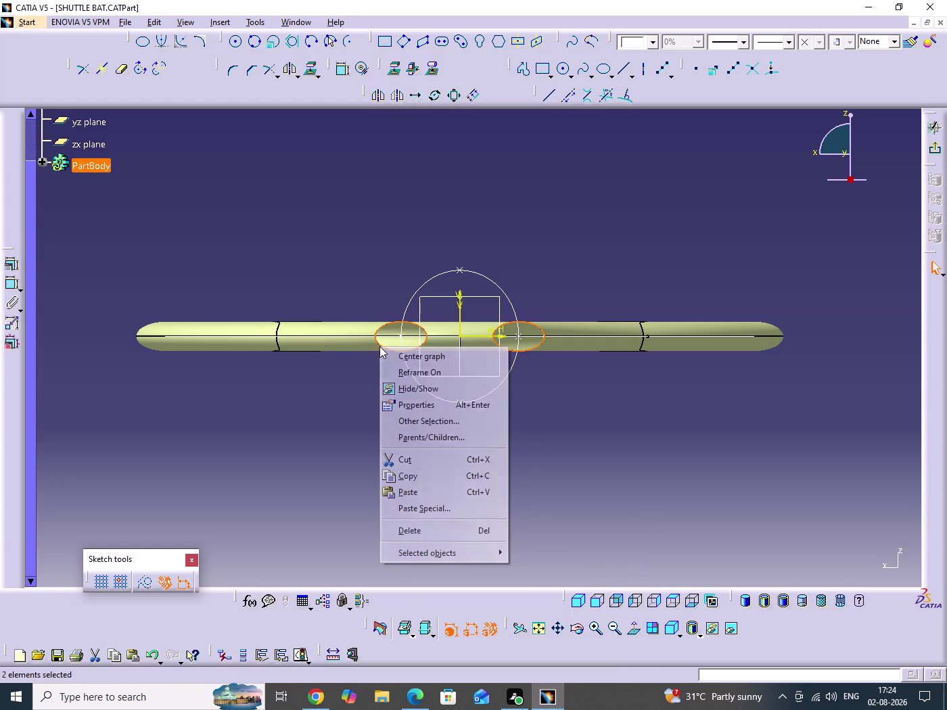
click(444, 551)
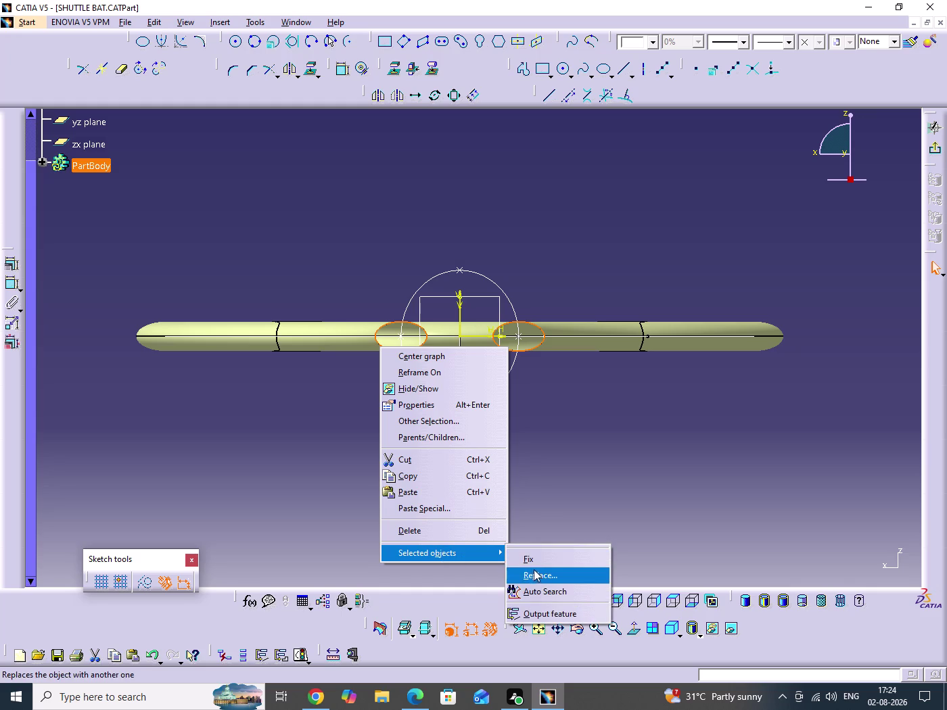
click(543, 560)
click(532, 491)
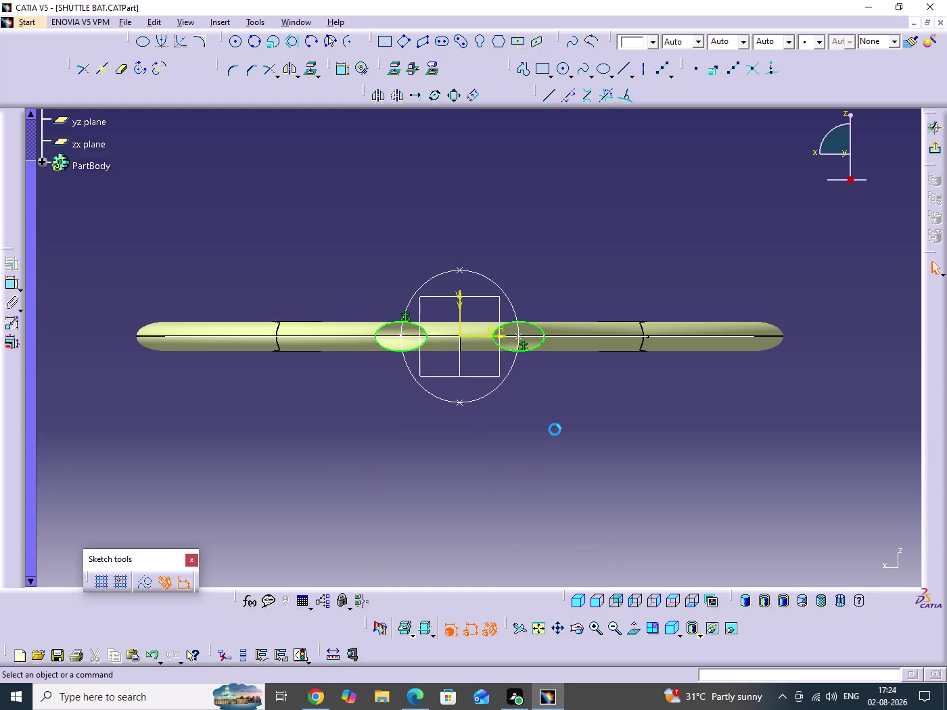
middle_drag(555, 429, 565, 328)
click(555, 430)
middle_drag(538, 374, 572, 438)
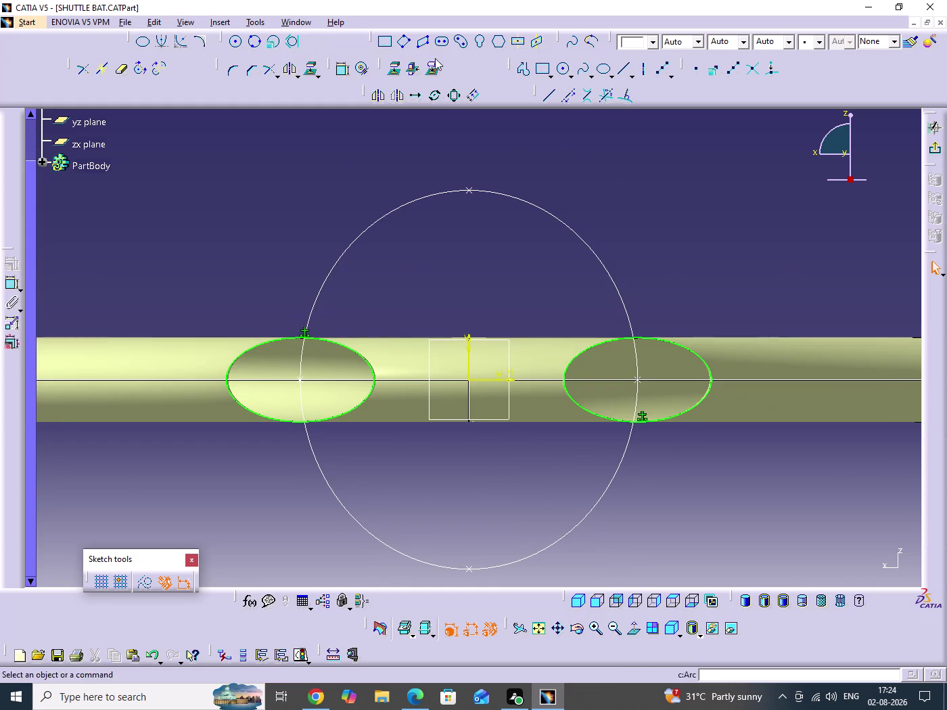
Draw two lines joining the tops and the bottoms of the projected ellipses.
double_click(555, 94)
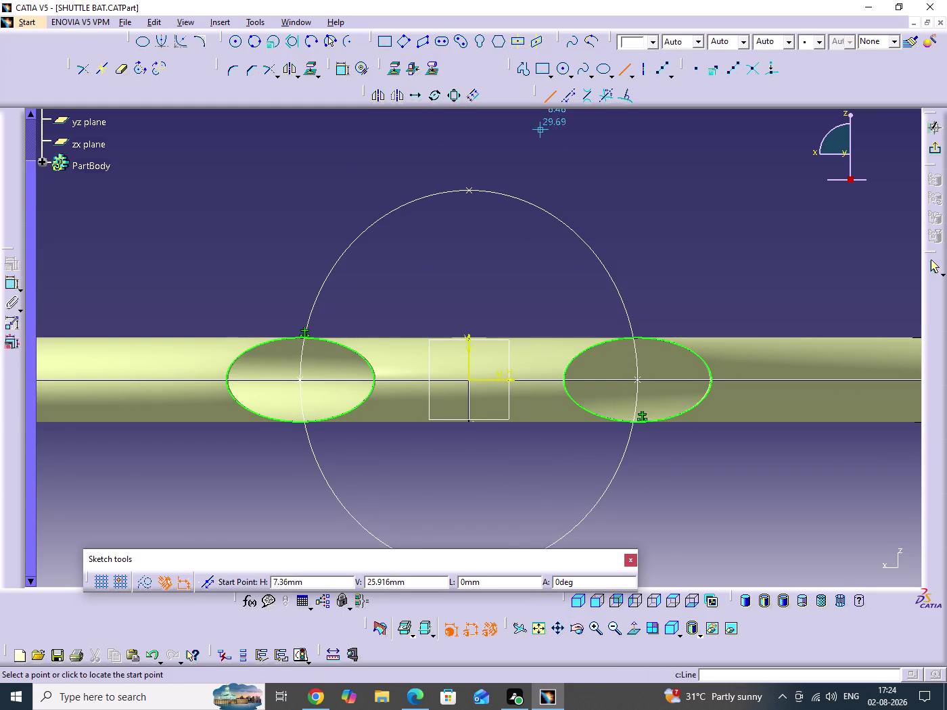
middle_drag(521, 253, 485, 173)
click(299, 265)
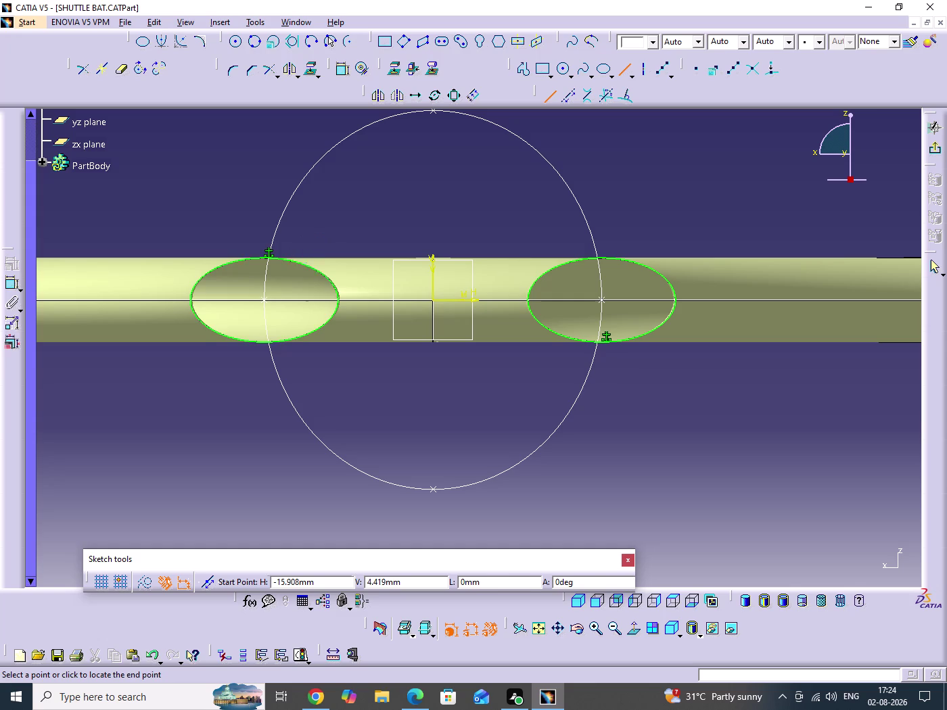
click(569, 264)
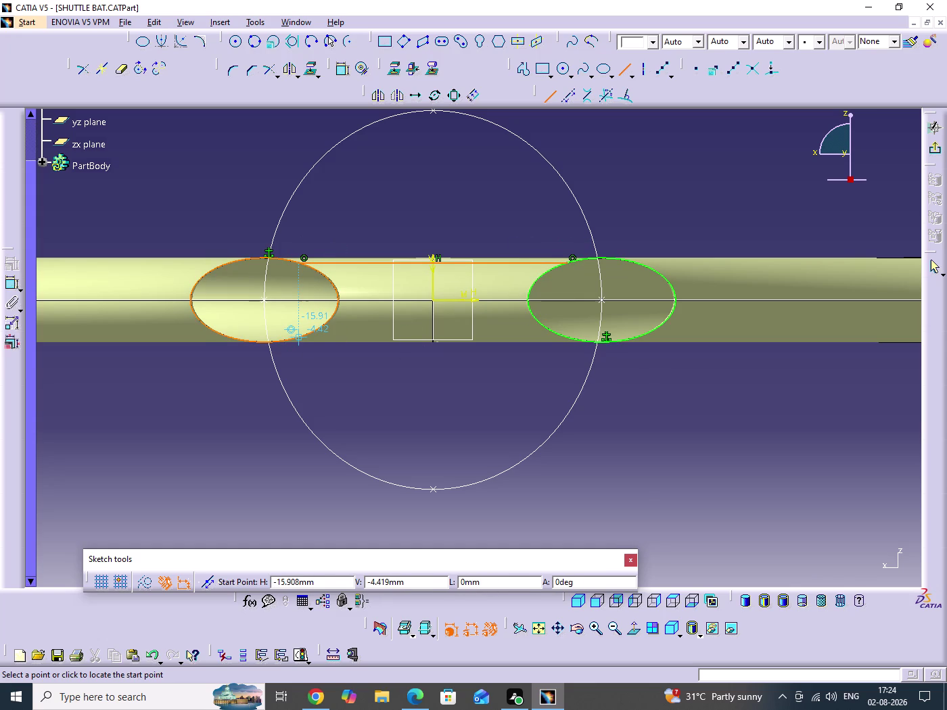
click(301, 336)
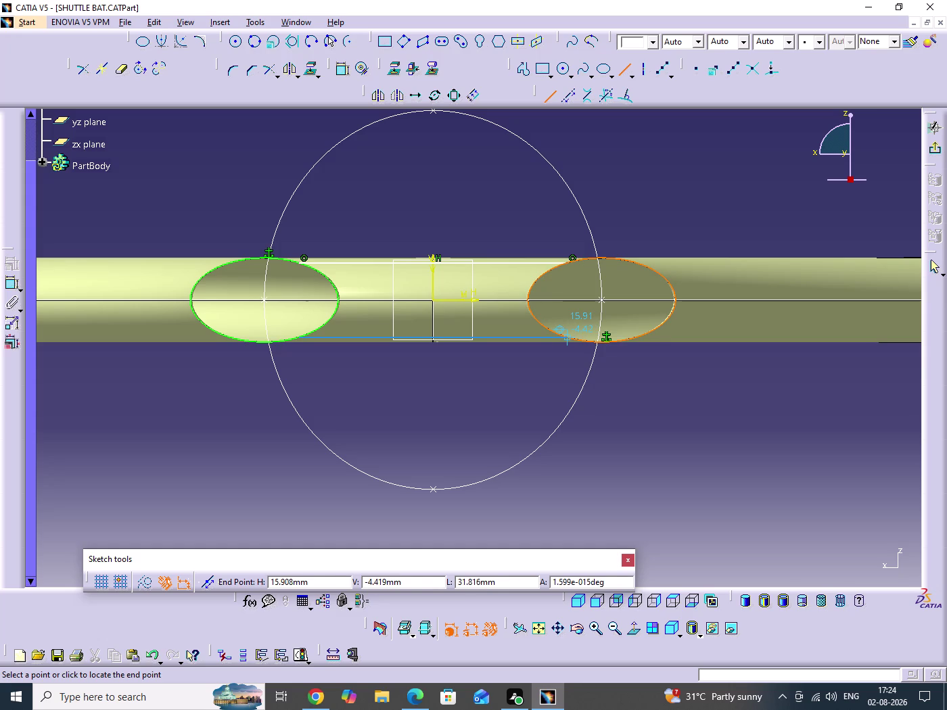
click(571, 340)
click(544, 97)
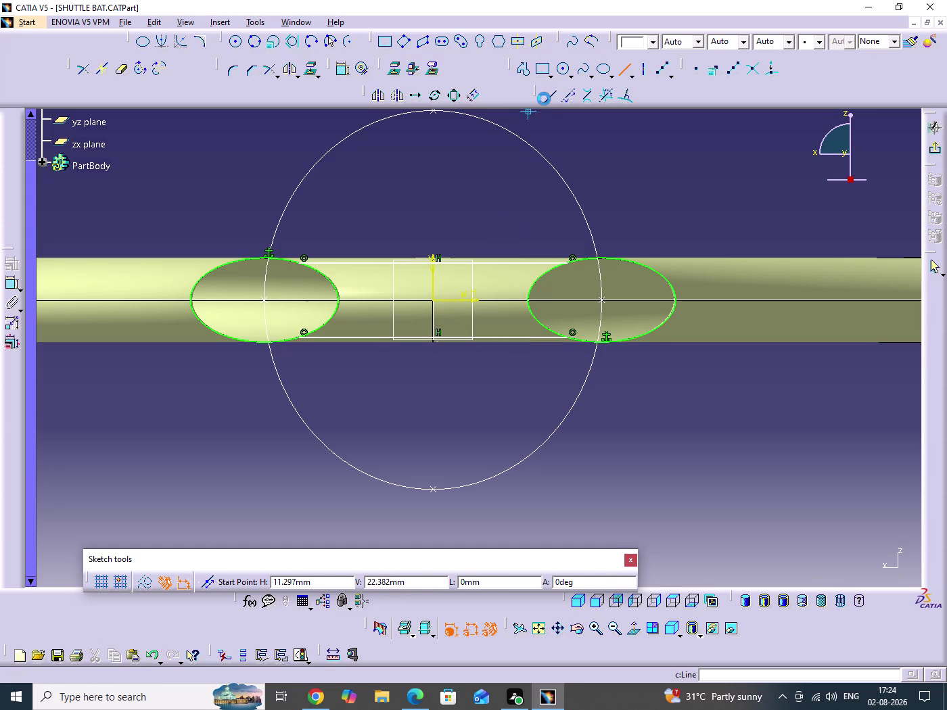
click(423, 185)
double_click(339, 71)
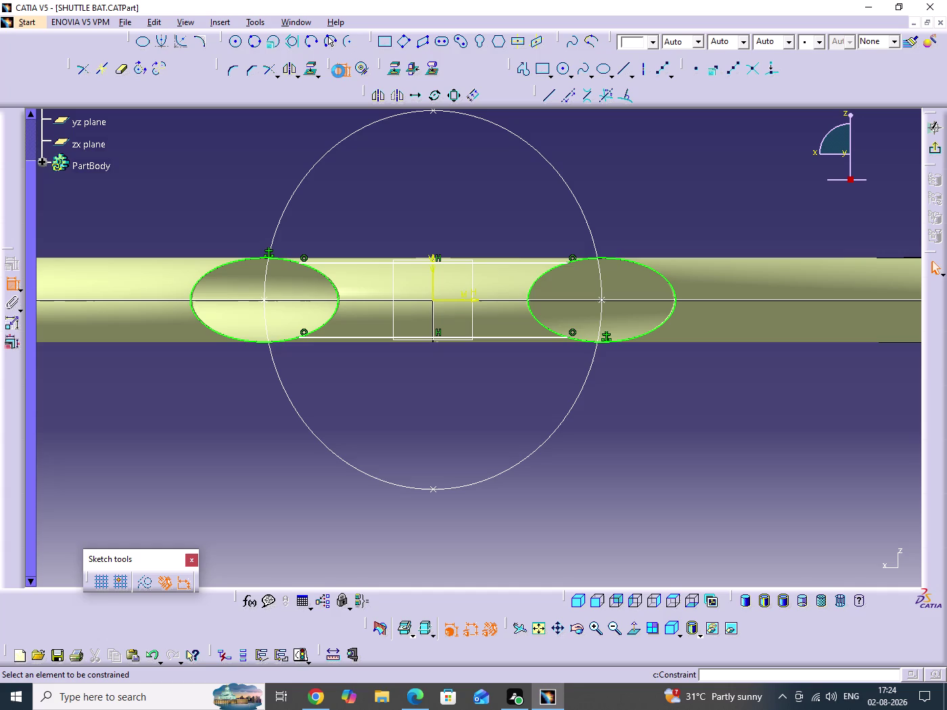
Make the top and bottom slot lines symmetric about the horizontal axis.
click(362, 262)
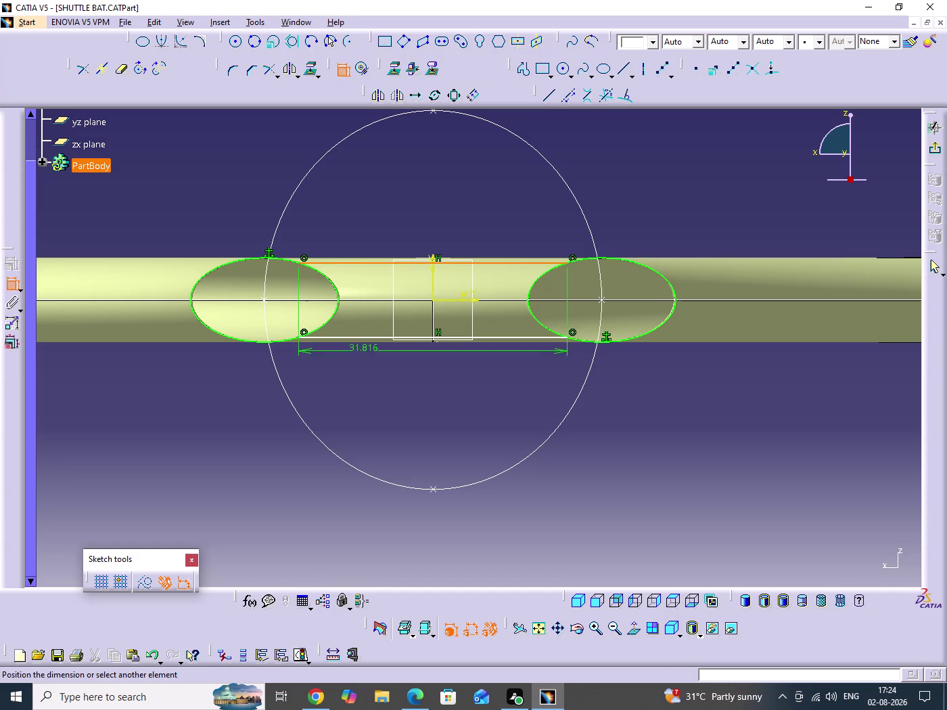
click(367, 339)
right_click(468, 398)
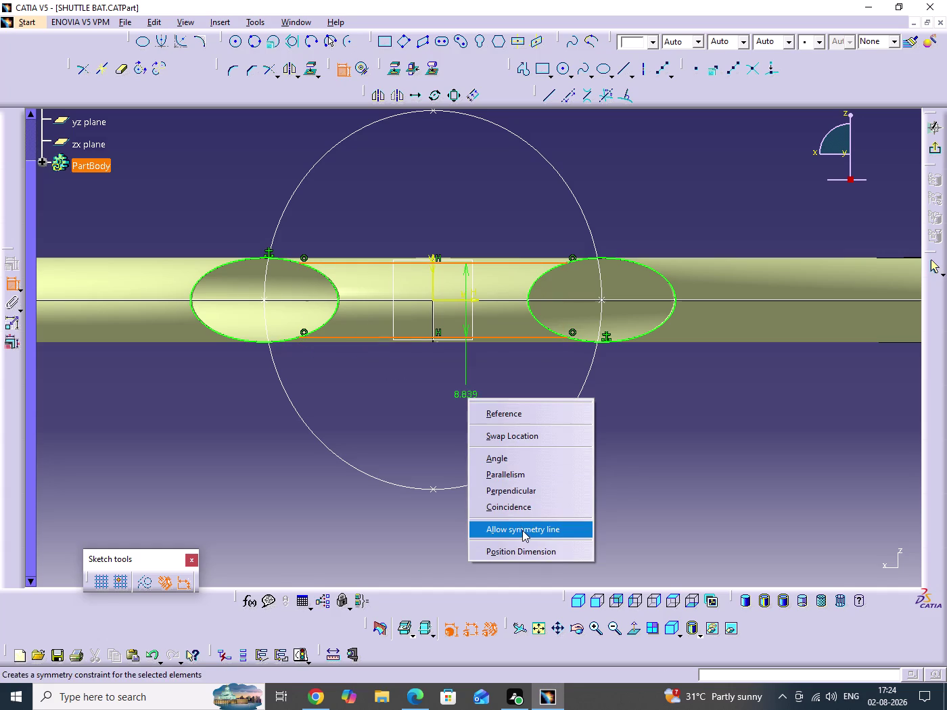
click(523, 532)
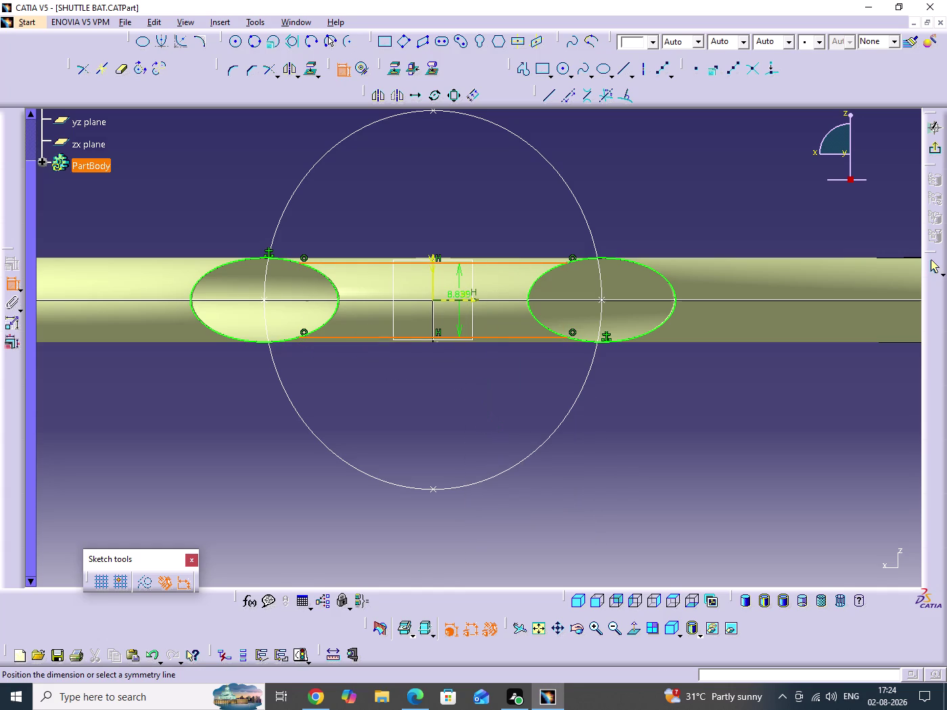
click(458, 299)
click(469, 380)
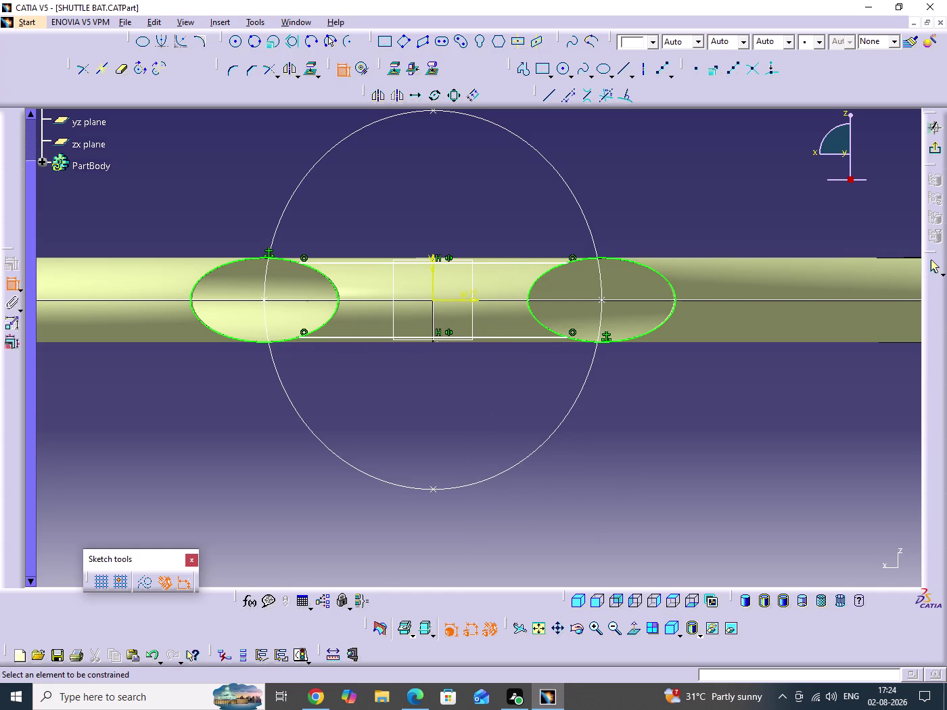
Dimension the distance between the two ellipses to 33.5 mm.
click(367, 262)
click(437, 218)
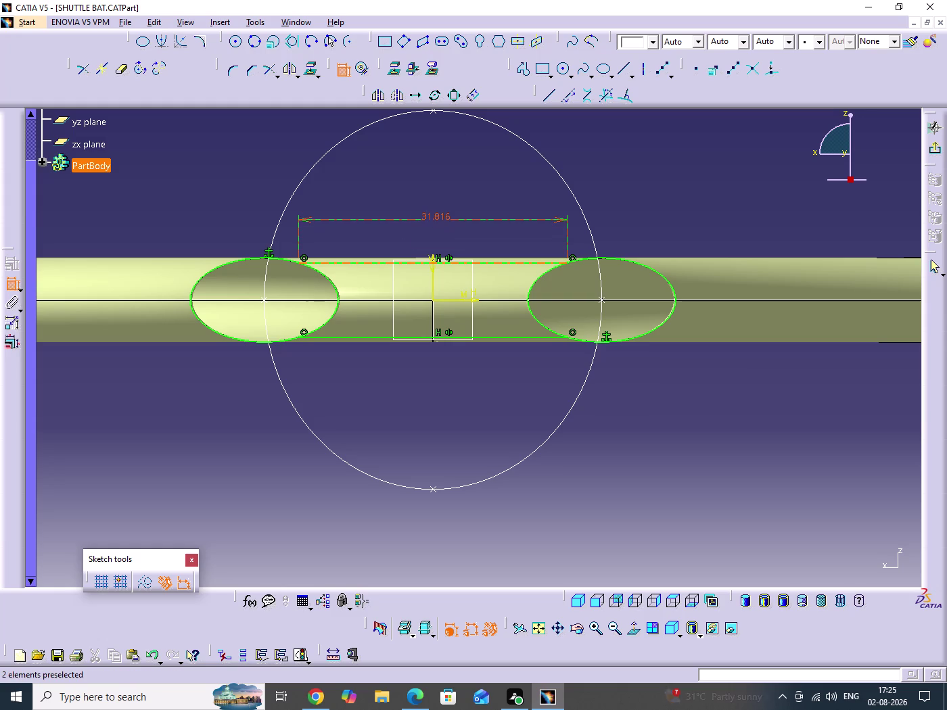
double_click(440, 217)
text(33)
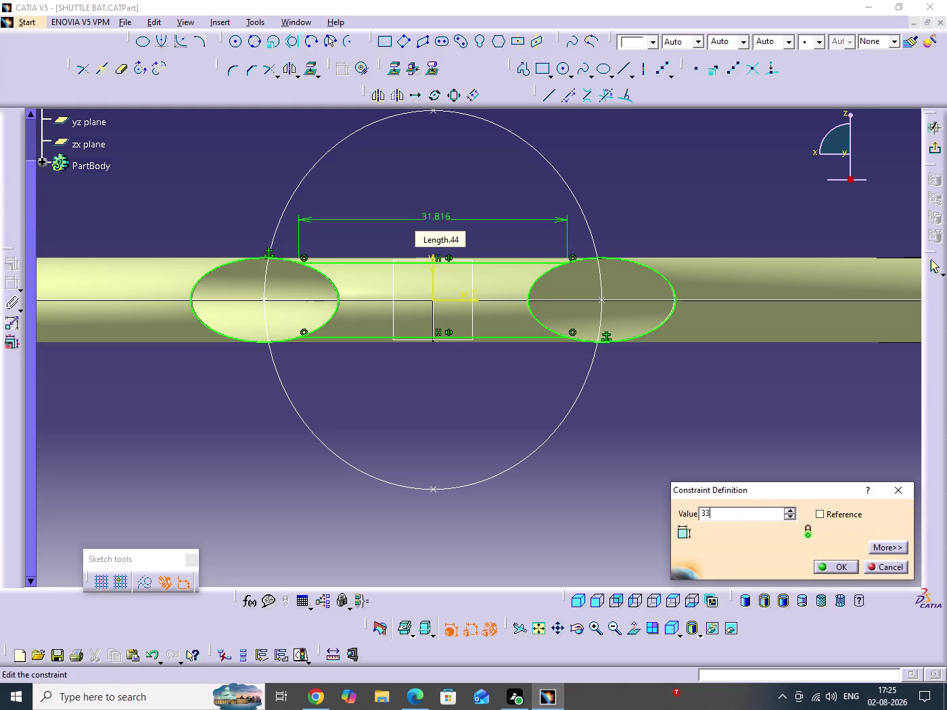
text(.5)
key(Return)
click(407, 387)
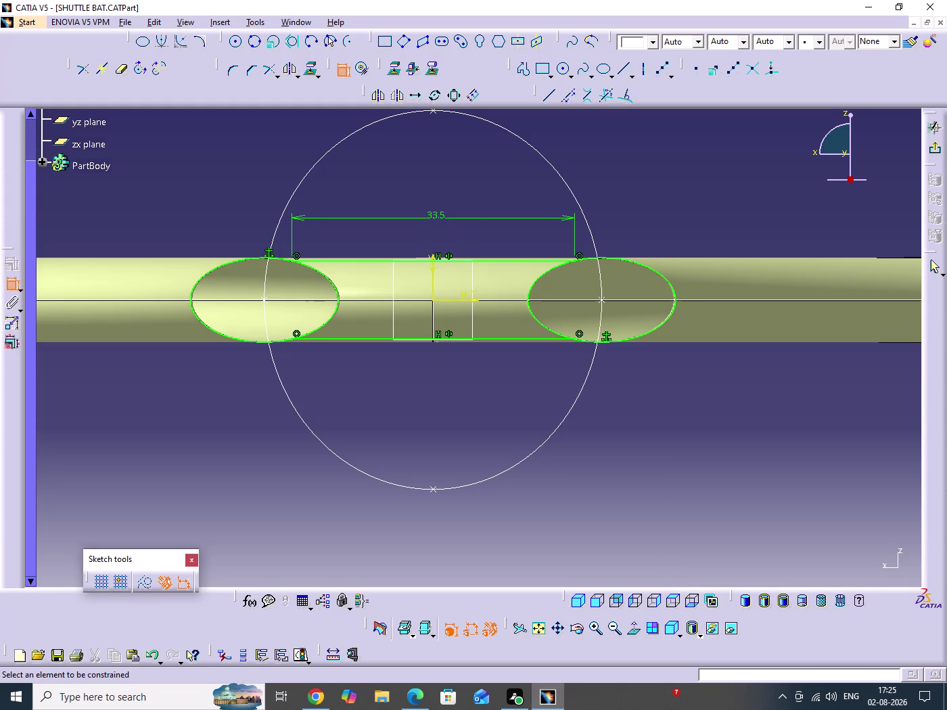
Quick Trim the inner arcs of both ellipses and exit the sketch.
click(338, 72)
click(230, 173)
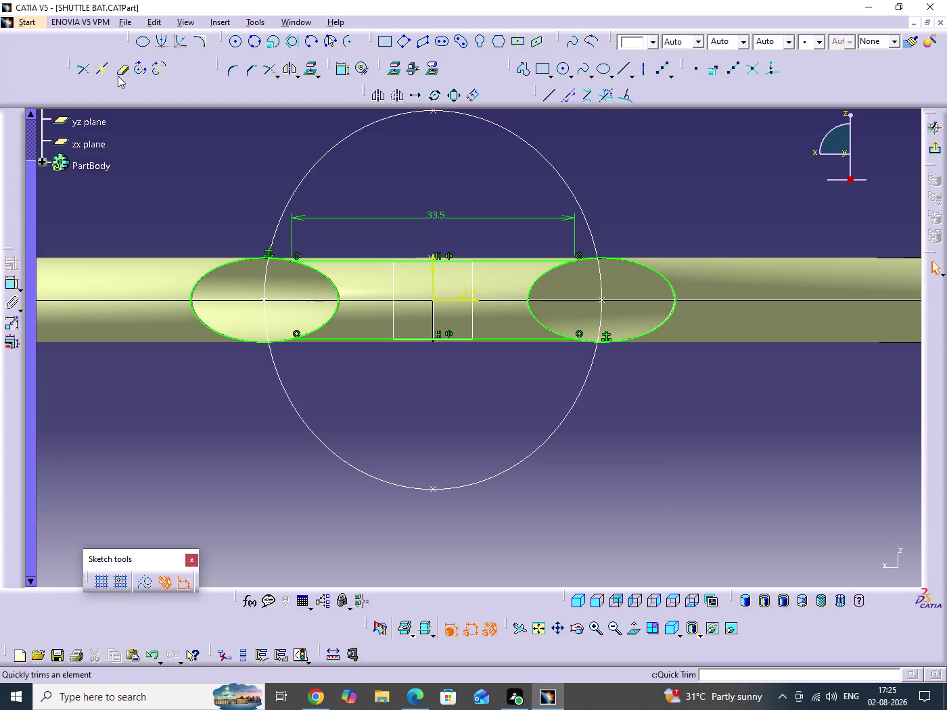
double_click(117, 76)
click(332, 283)
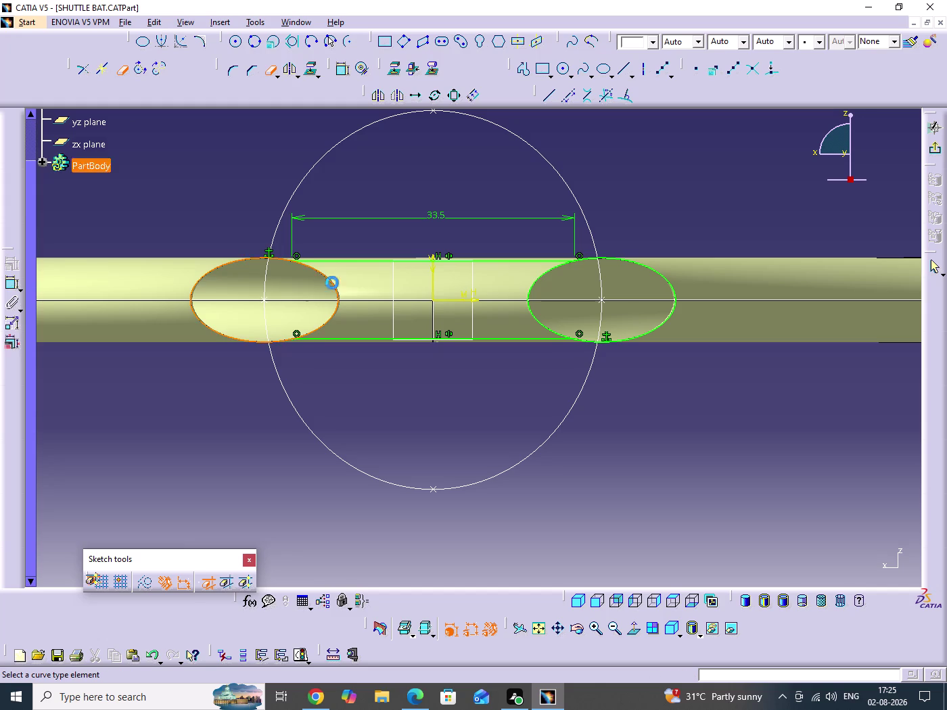
click(537, 316)
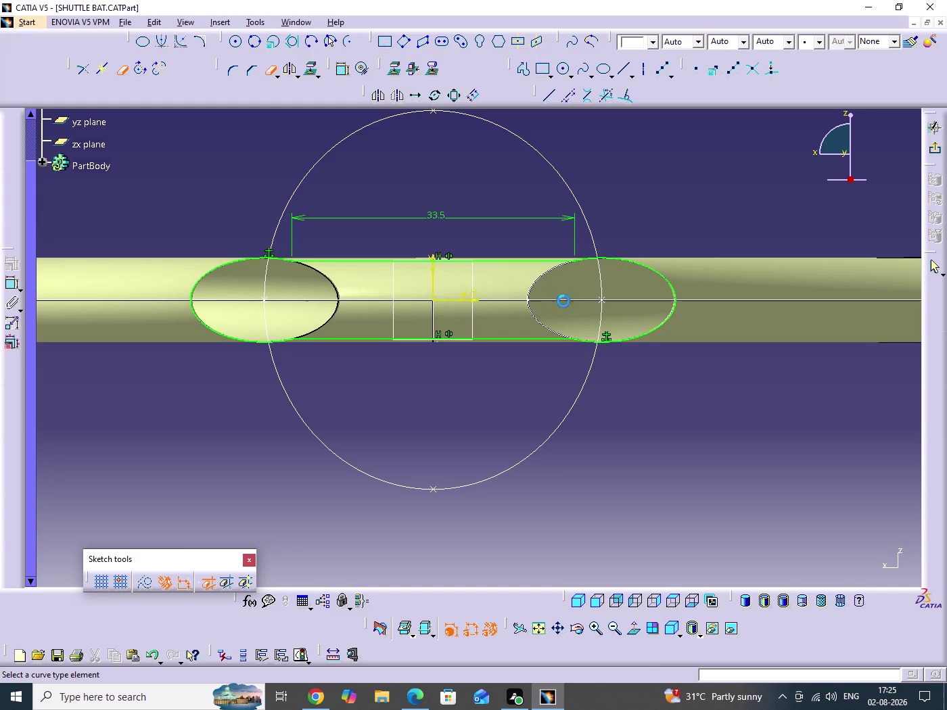
click(652, 196)
click(935, 150)
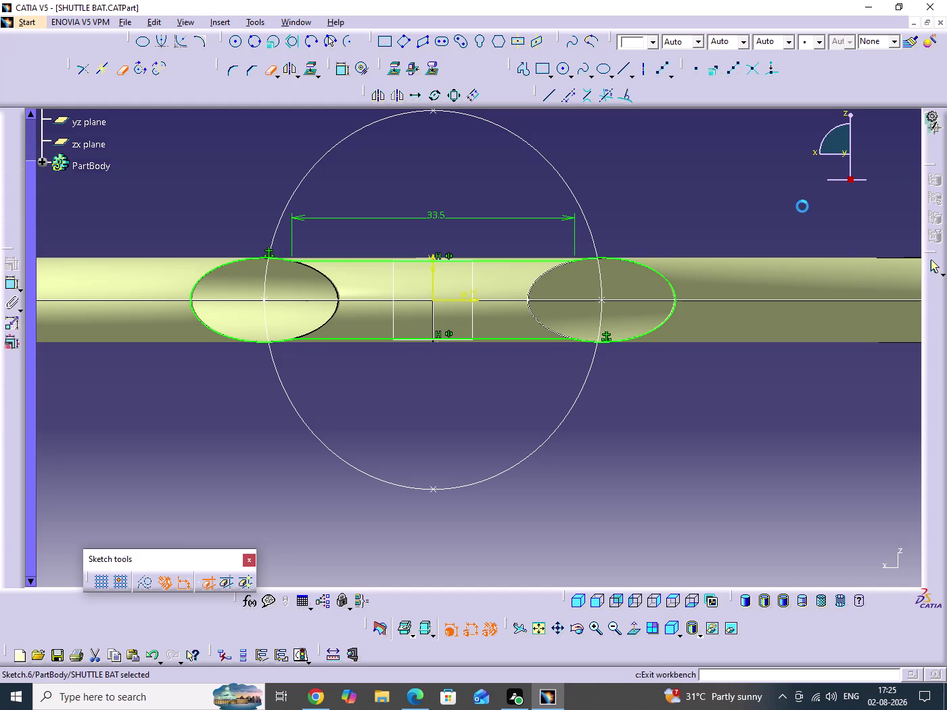
middle_drag(623, 350, 627, 461)
Zoom out to show the handle ellipse and save the part.
click(623, 350)
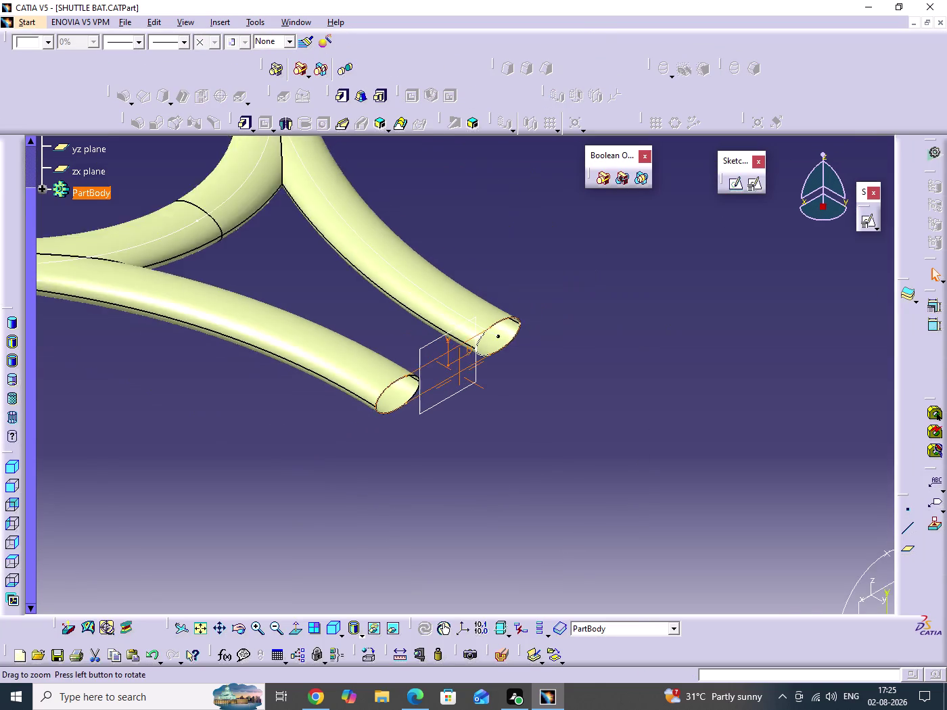
middle_drag(628, 460, 627, 481)
middle_drag(619, 477, 513, 426)
click(480, 425)
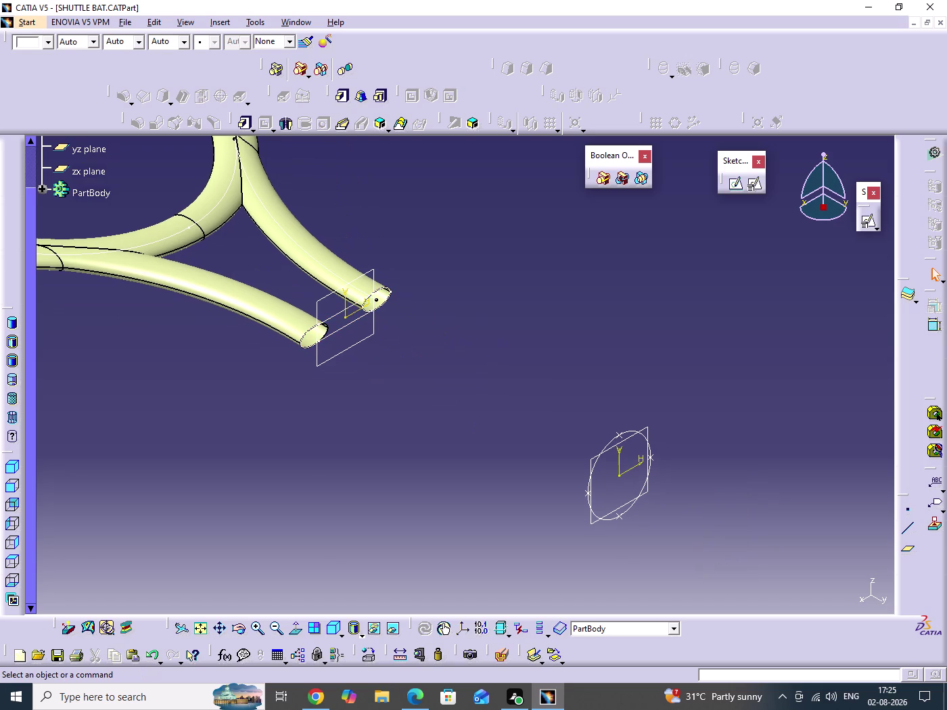
key(ctrl+s)
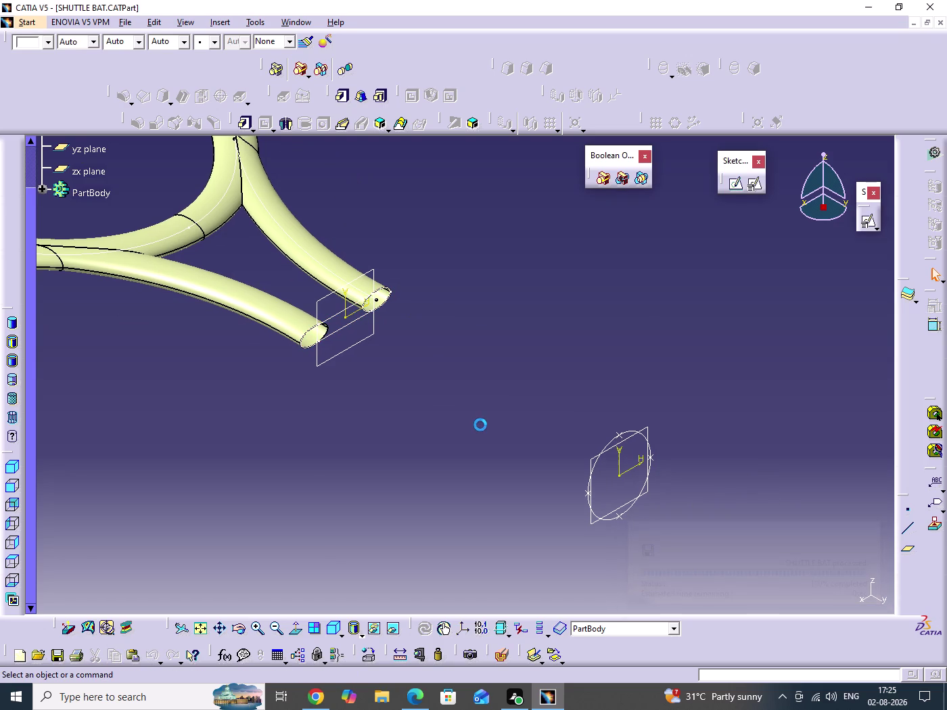
click(480, 425)
middle_drag(480, 425, 453, 391)
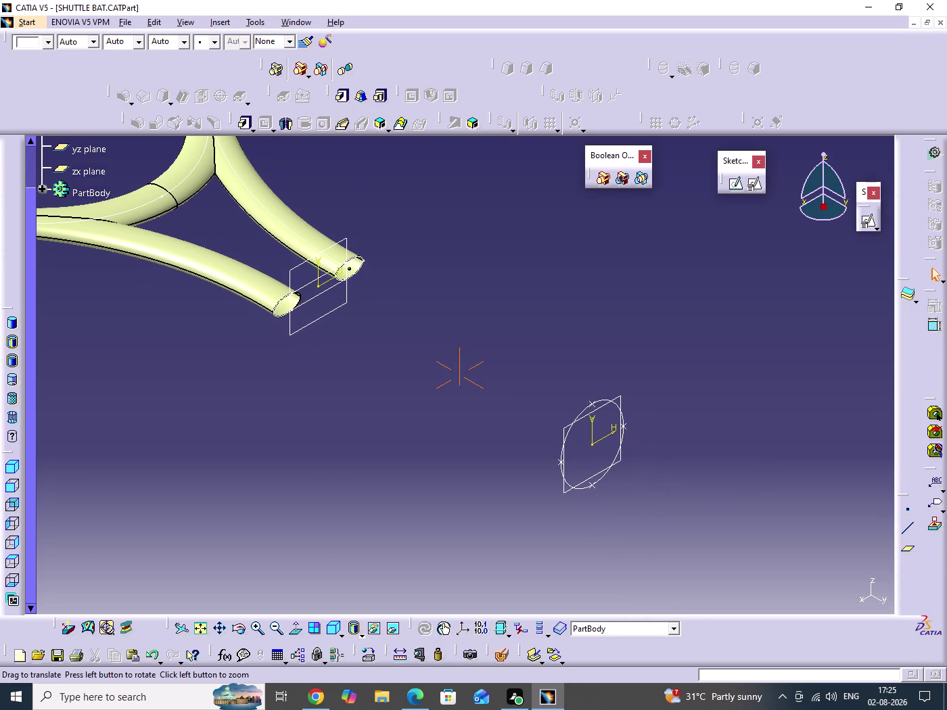
Switch to Generative Shape Design from the Start menu.
key(alt+s)
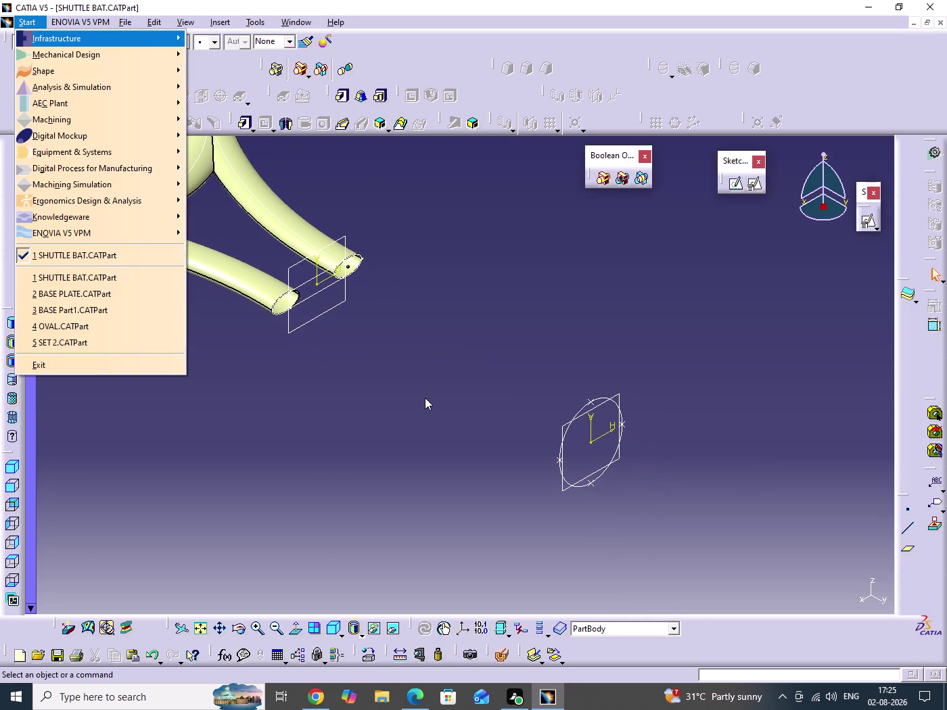
text(MN)
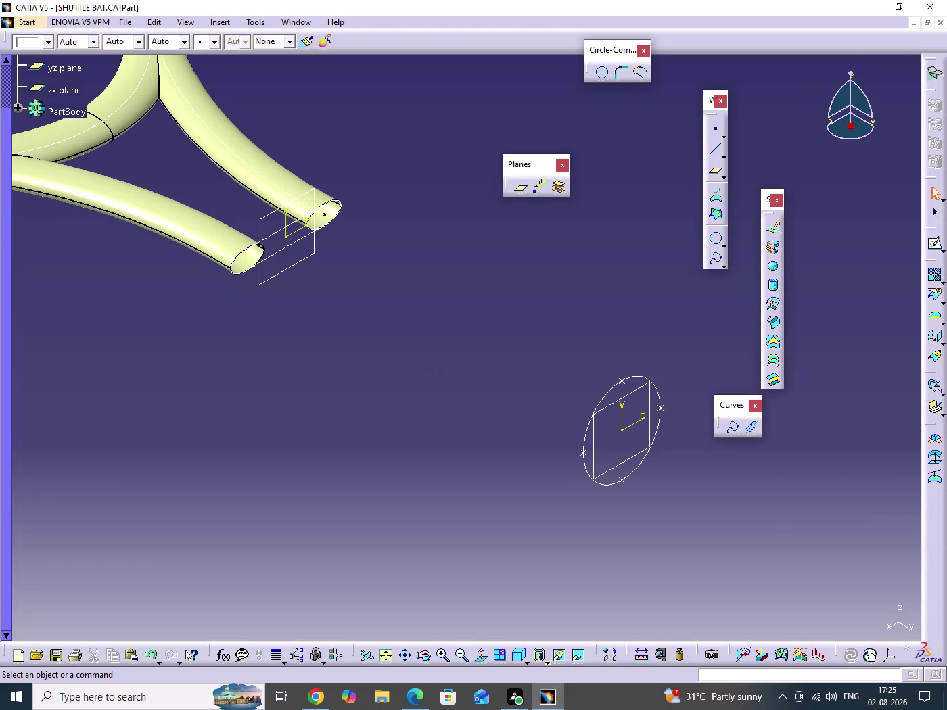
click(443, 360)
middle_drag(429, 363, 447, 379)
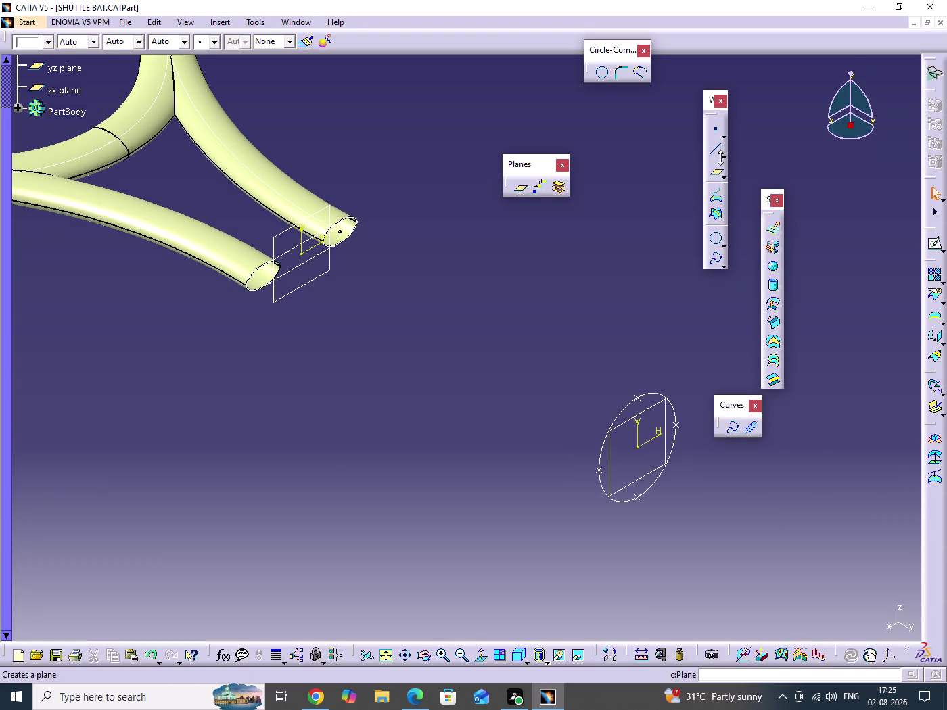
Start a point-to-point line at the handle ellipse vertex and zoom toward the throat ends.
click(719, 153)
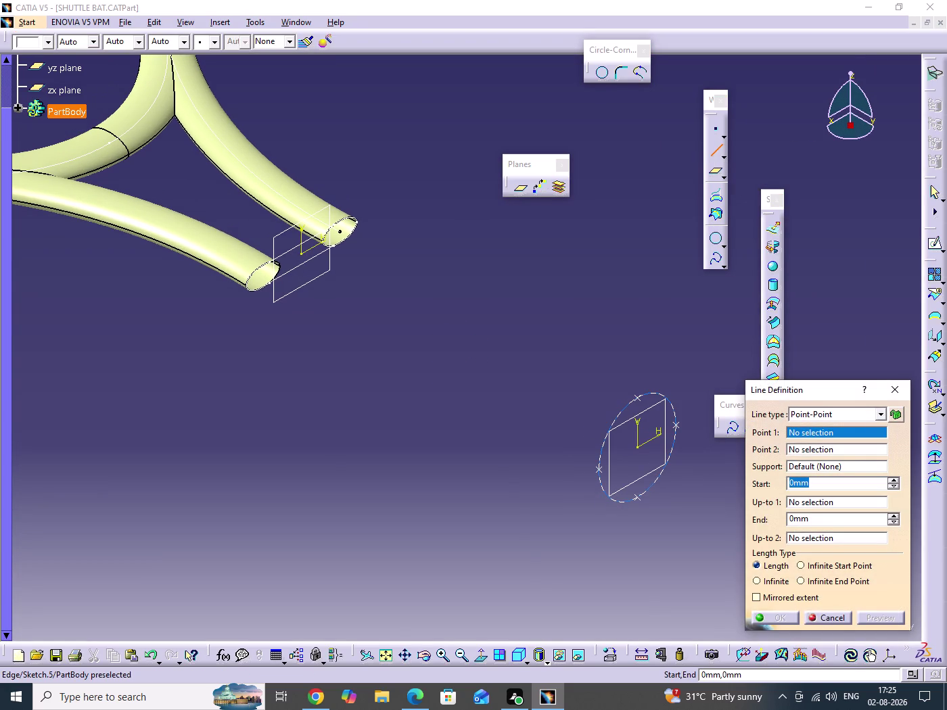
click(598, 471)
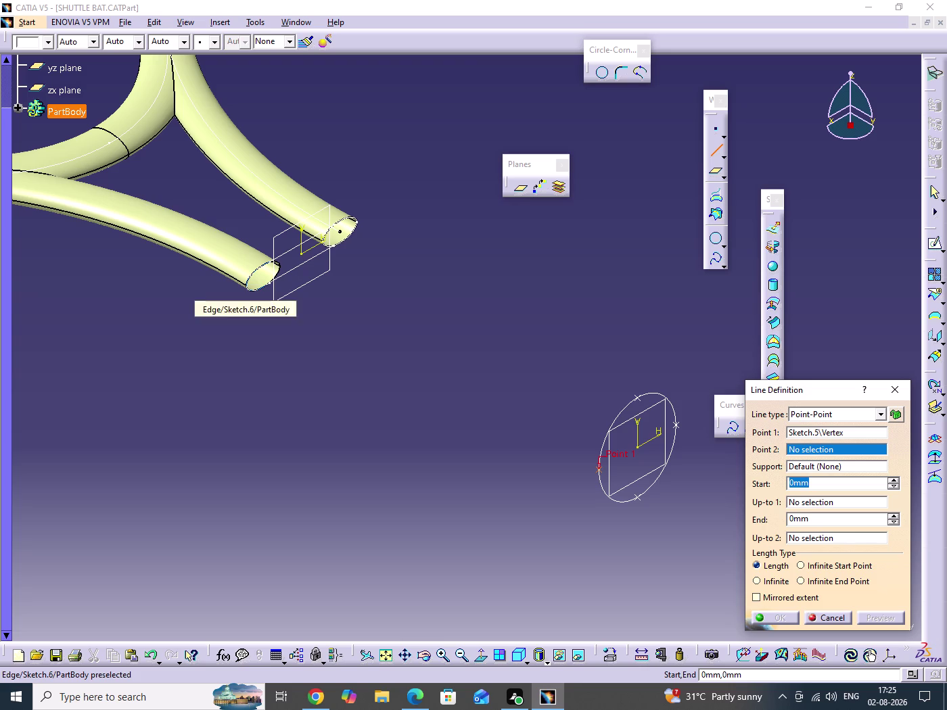
click(246, 285)
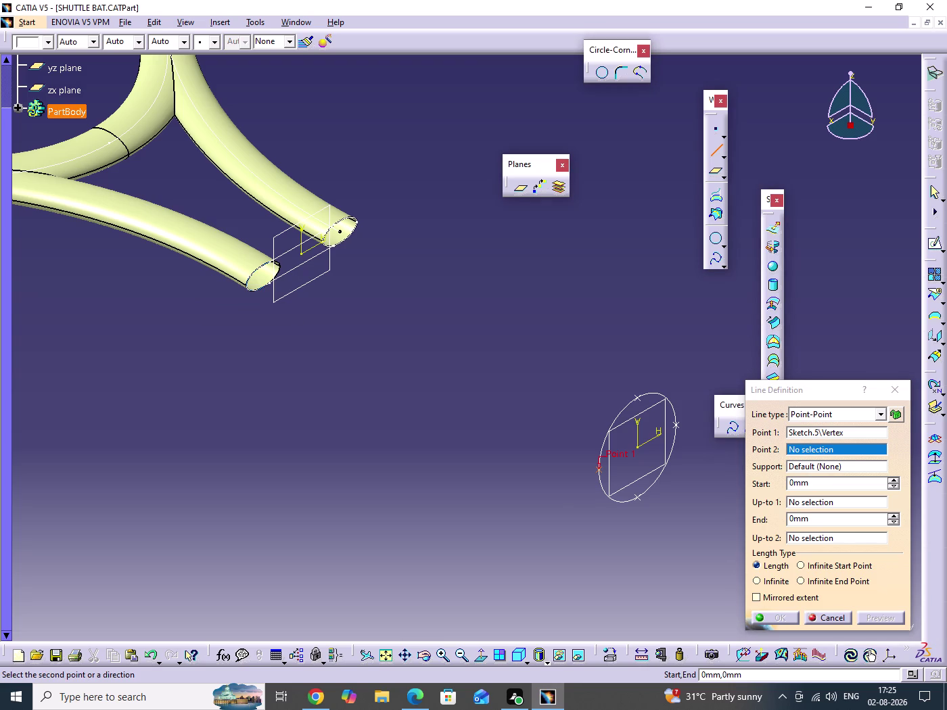
scroll(down, 3)
middle_drag(280, 313, 316, 321)
drag(280, 313, 315, 321)
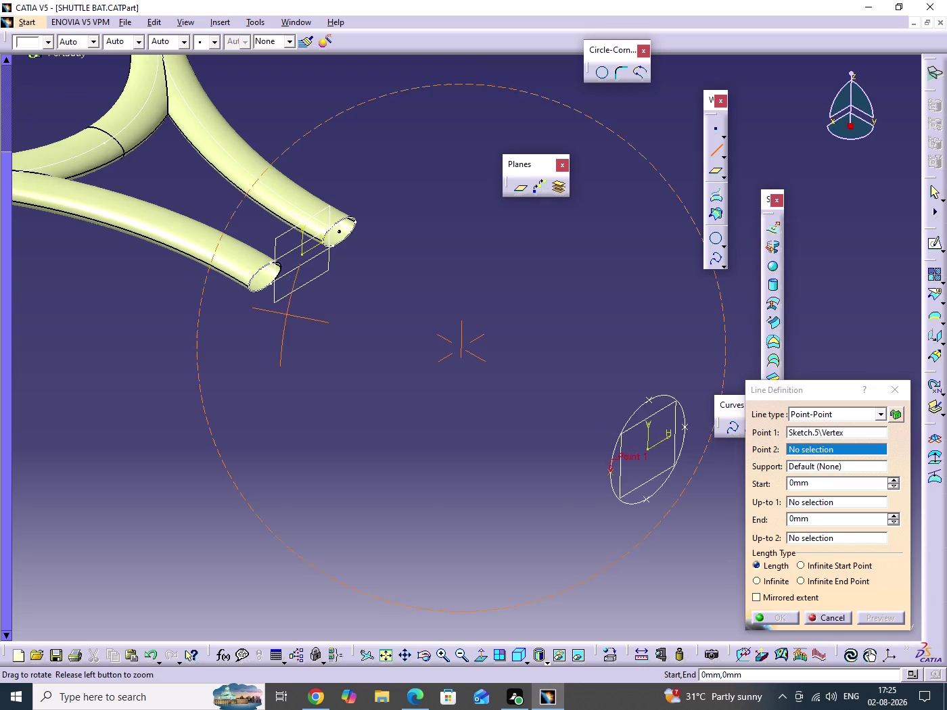
drag(316, 321, 333, 322)
middle_drag(316, 320, 335, 231)
middle_drag(222, 301, 478, 367)
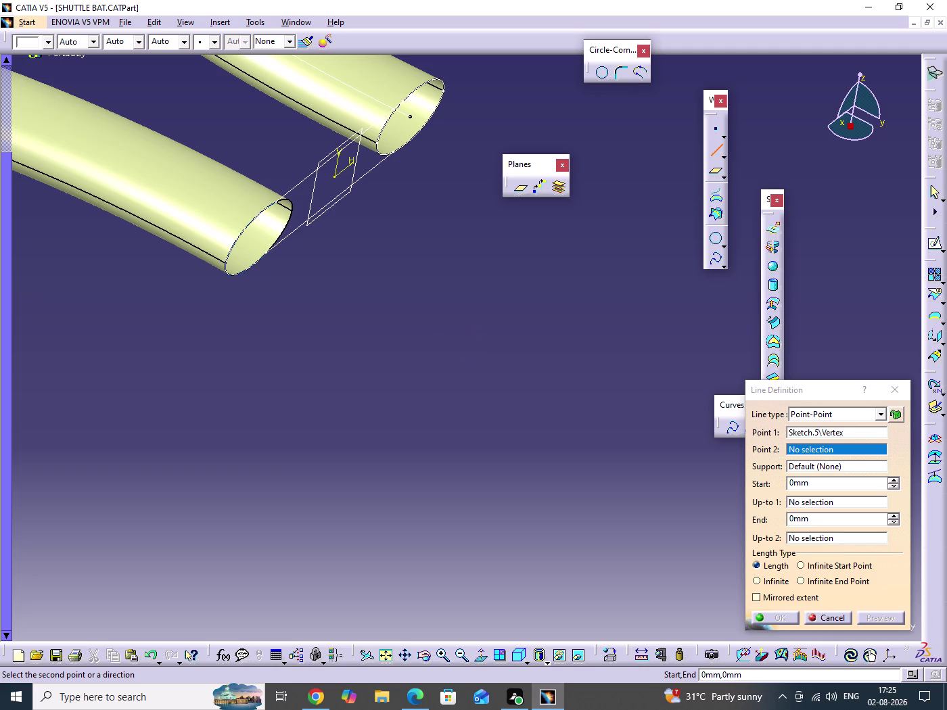
Pick the throat slot vertex as the line's second point and inspect the line.
click(224, 264)
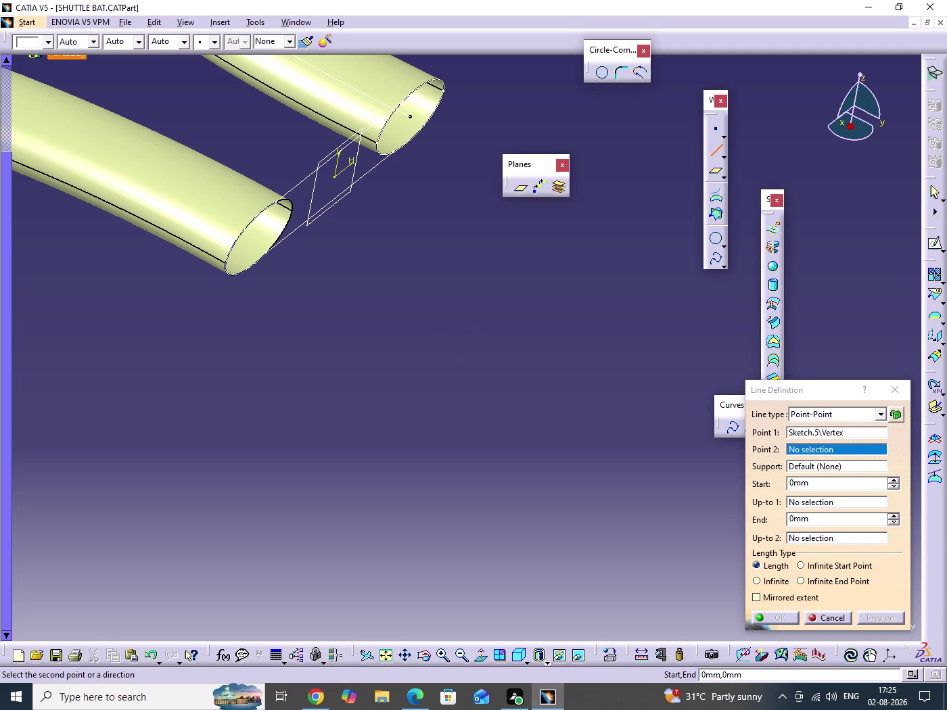
click(264, 253)
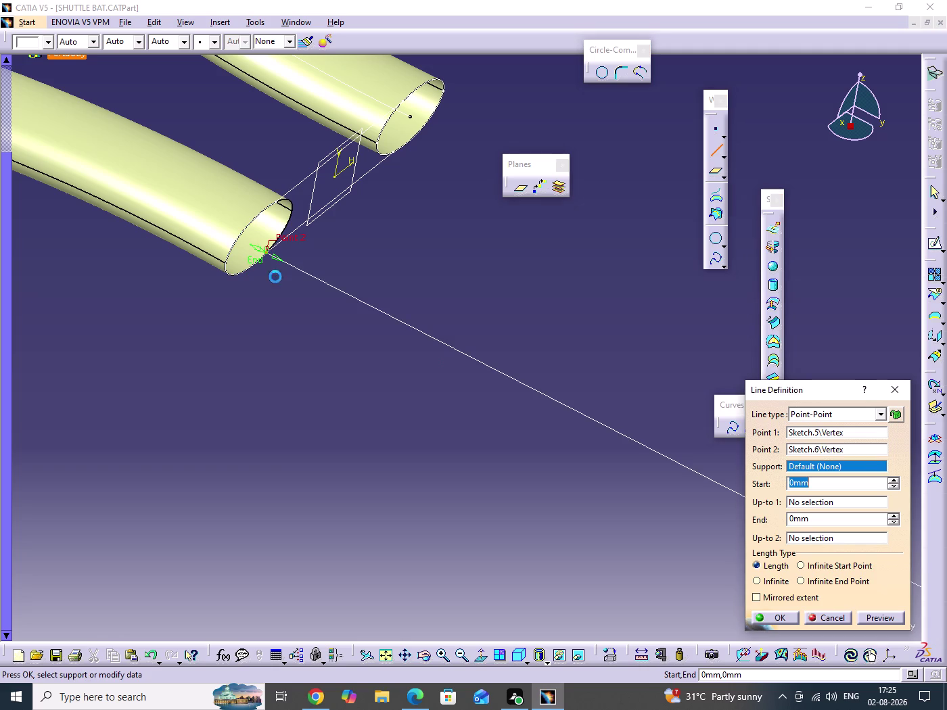
middle_drag(330, 288, 348, 409)
click(331, 288)
middle_drag(437, 440, 201, 333)
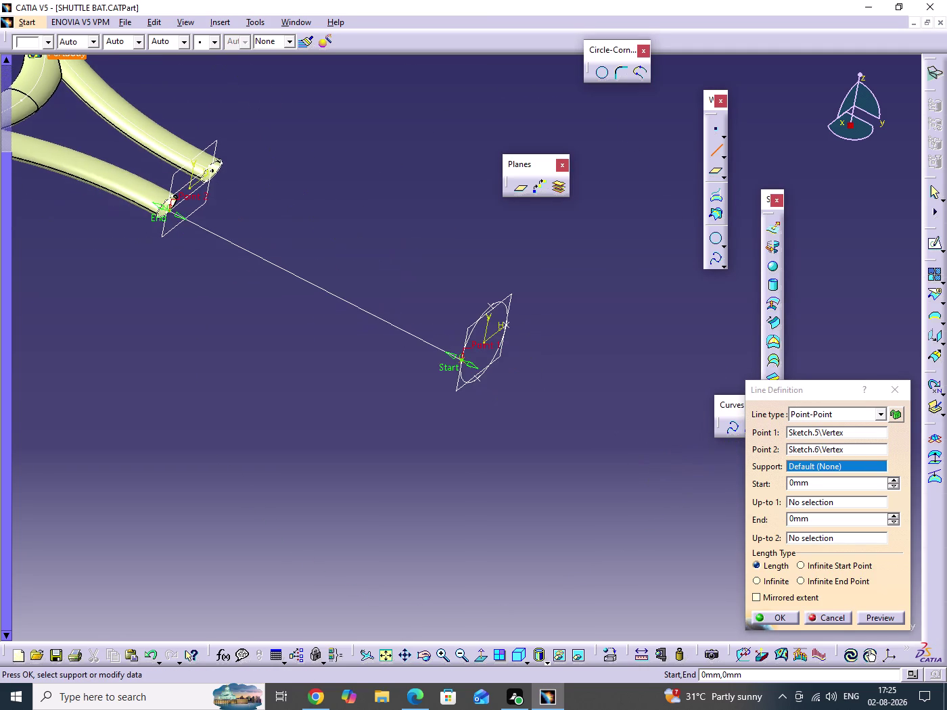
middle_drag(364, 399, 161, 285)
drag(364, 398, 161, 285)
middle_drag(306, 330, 341, 360)
drag(307, 330, 340, 359)
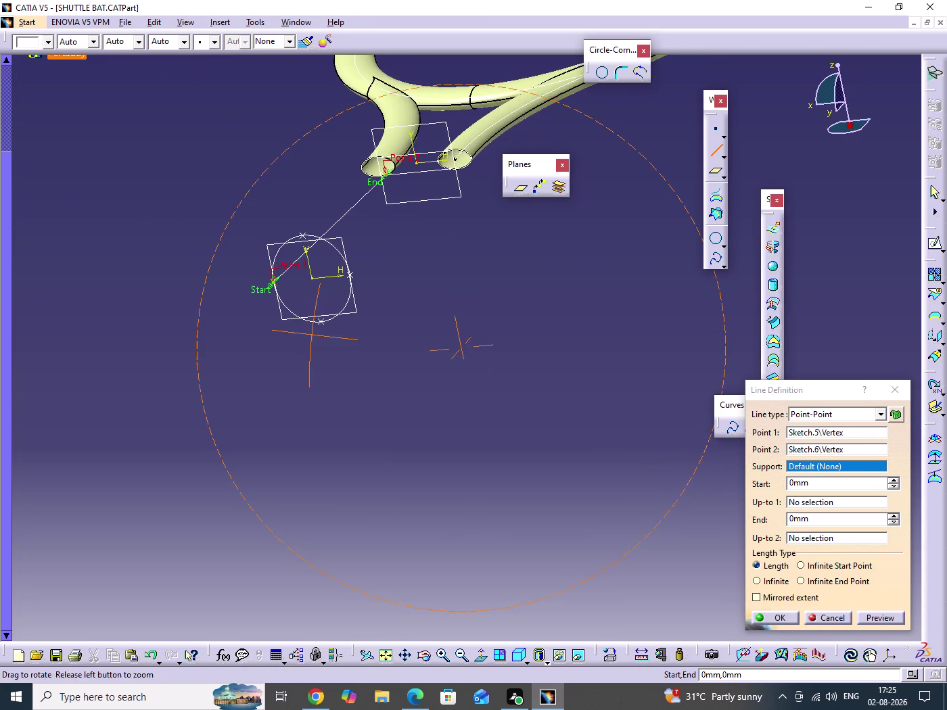
drag(340, 359, 346, 363)
middle_drag(341, 359, 375, 310)
middle_drag(375, 310, 375, 517)
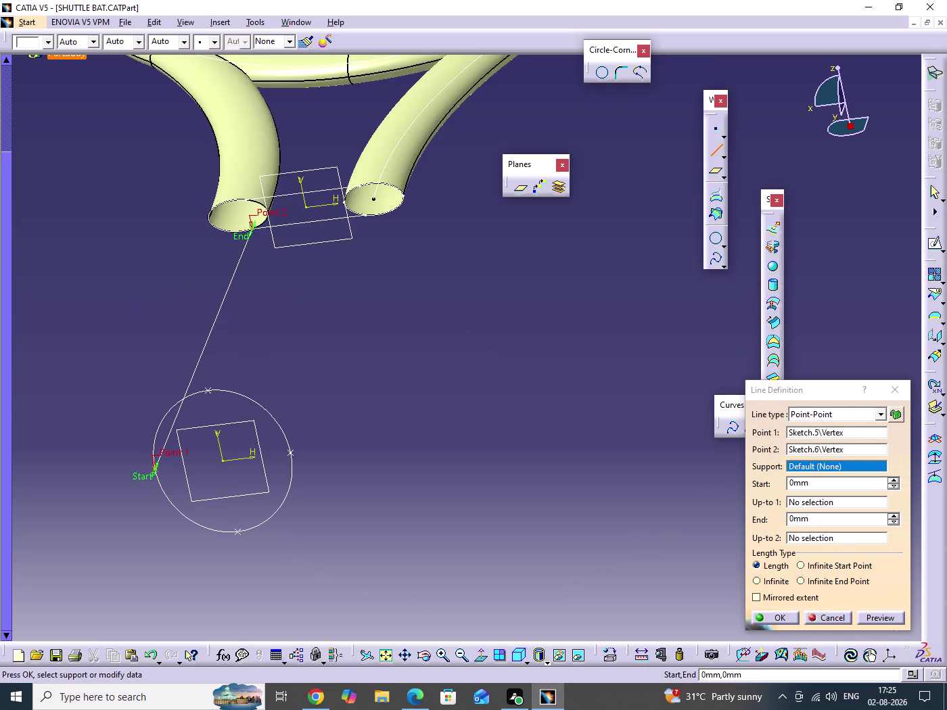
Frame the throat and handle, then confirm the point-to-point line.
middle_drag(333, 363, 335, 385)
click(332, 363)
middle_drag(335, 385, 335, 422)
middle_drag(313, 395, 348, 351)
drag(314, 395, 349, 351)
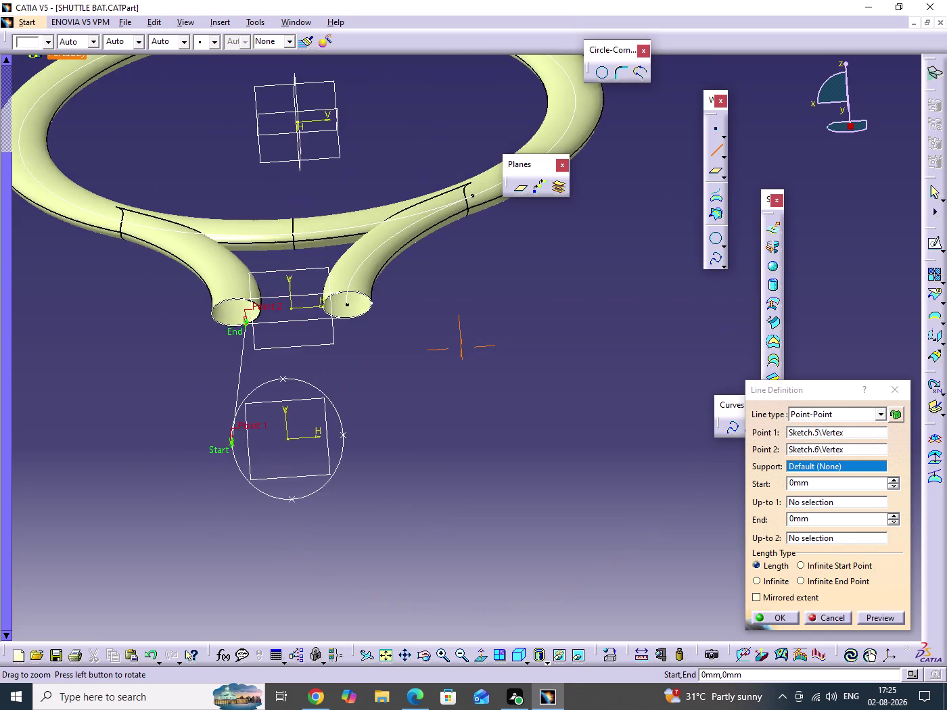
middle_drag(348, 351, 351, 316)
middle_drag(339, 424, 360, 414)
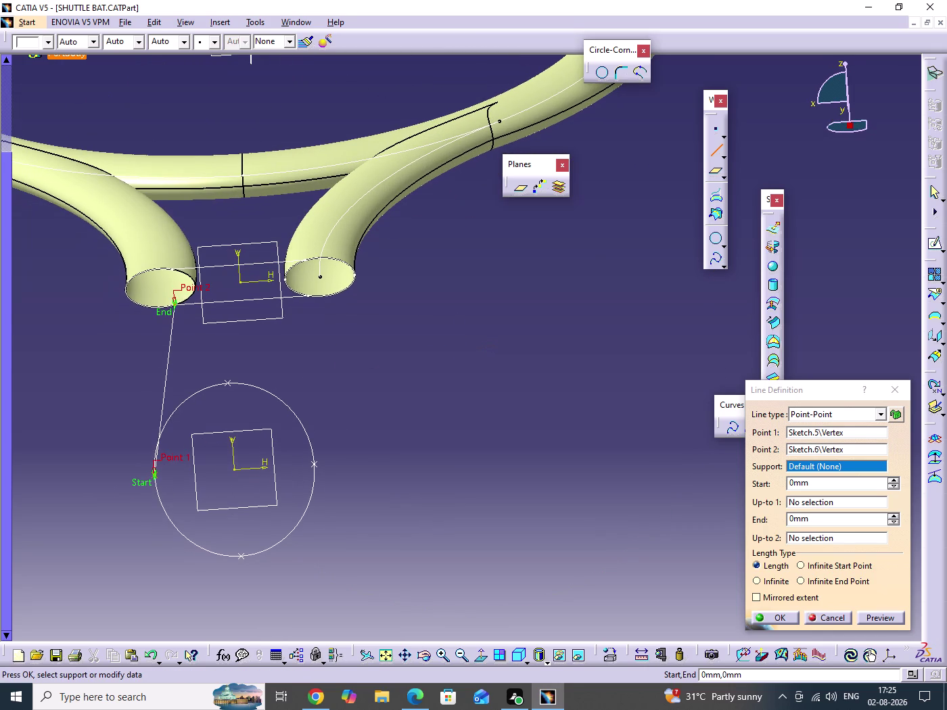
click(825, 621)
click(548, 499)
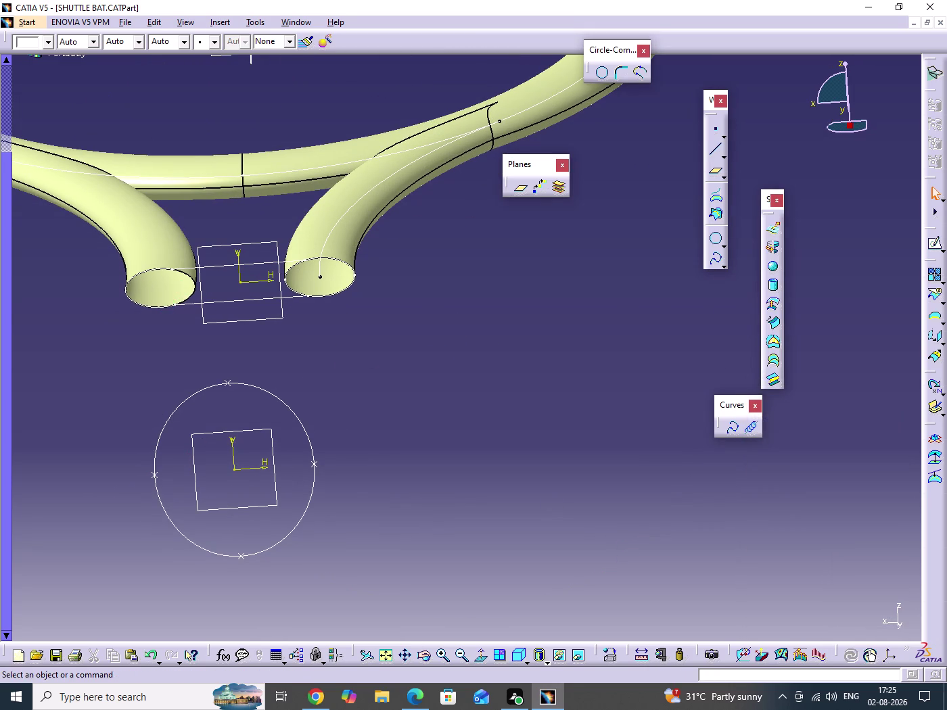
middle_drag(462, 494, 512, 484)
middle_drag(471, 462, 475, 402)
drag(471, 461, 469, 433)
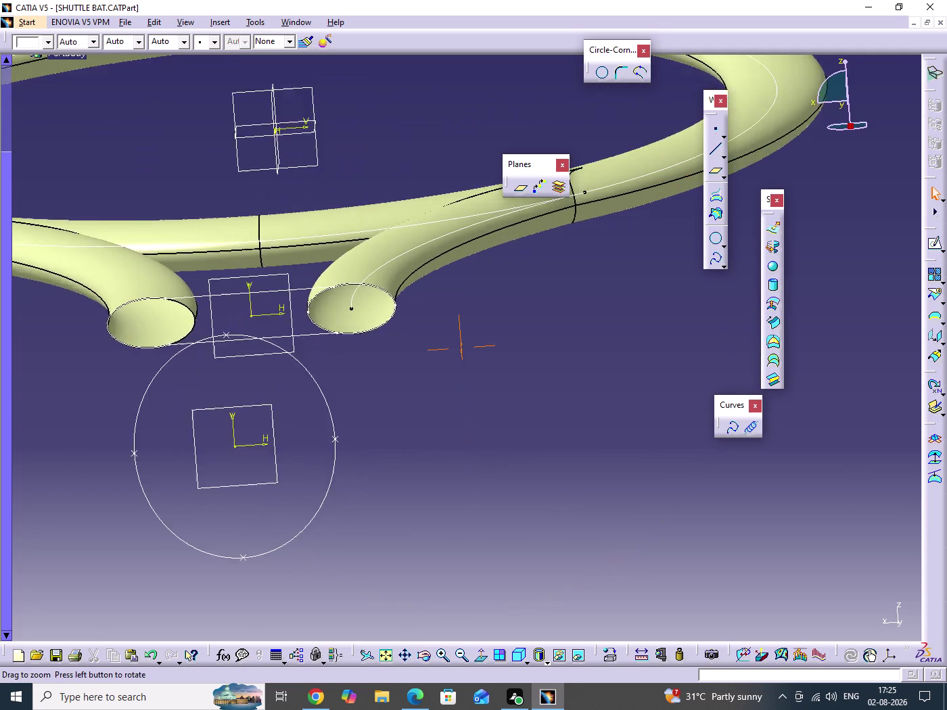
middle_drag(474, 401, 475, 386)
scroll(down, 3)
middle_drag(410, 435, 481, 381)
middle_drag(456, 398, 476, 412)
drag(457, 398, 476, 412)
middle_drag(392, 476, 498, 459)
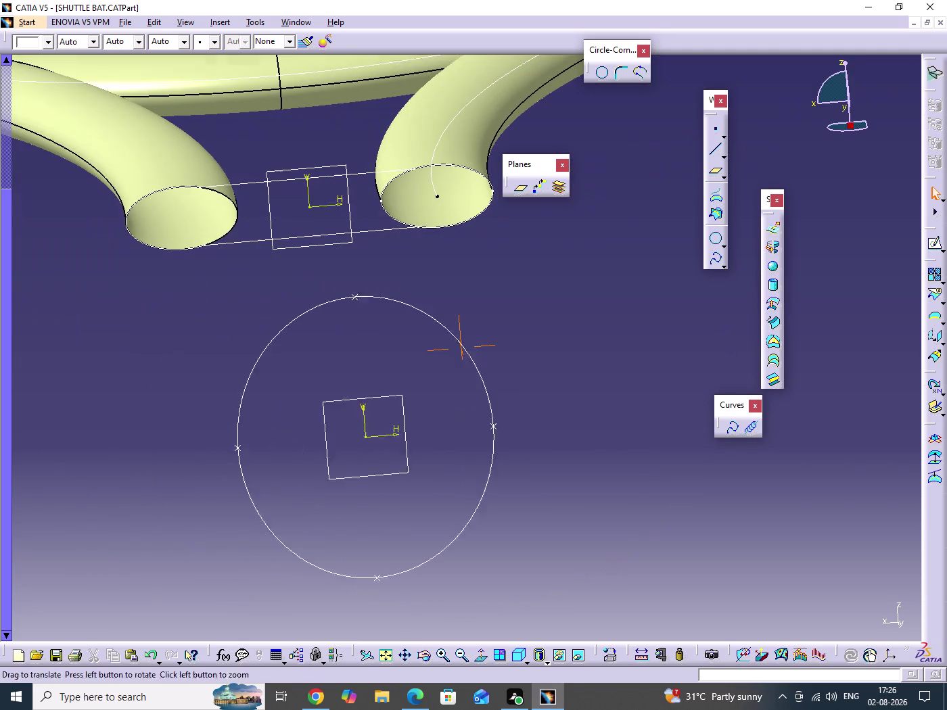
middle_drag(388, 433, 413, 447)
drag(388, 433, 413, 446)
middle_drag(312, 467, 480, 537)
click(335, 446)
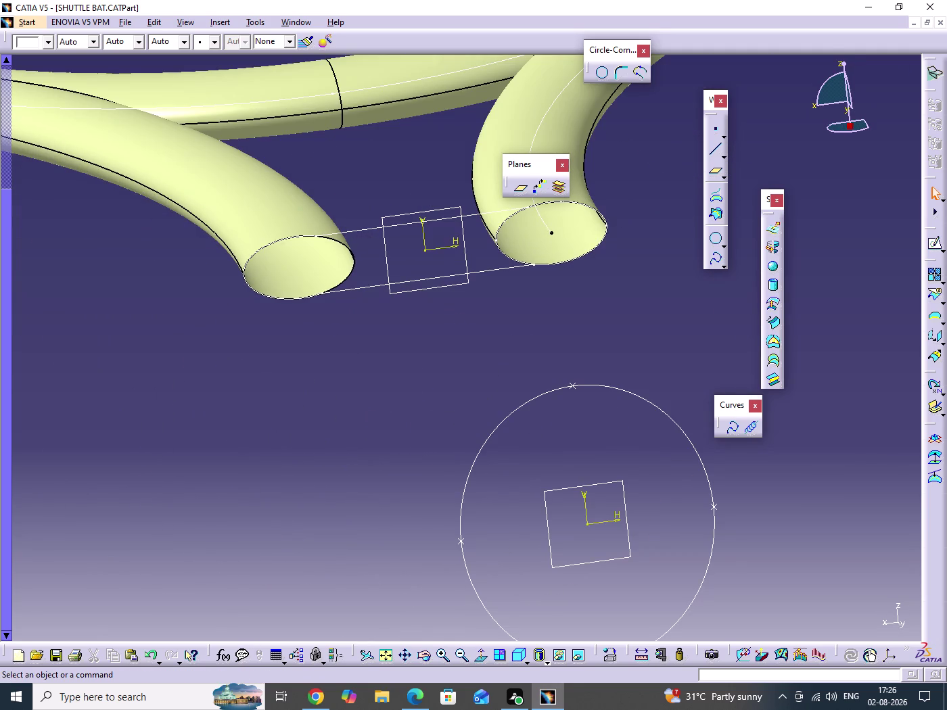
middle_drag(366, 366, 368, 426)
click(366, 365)
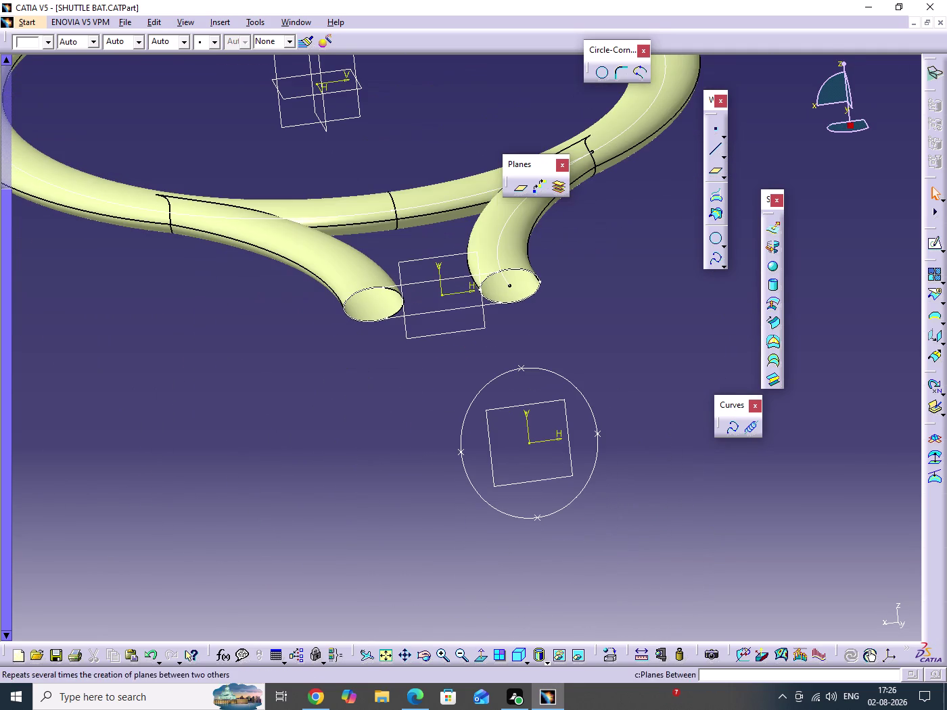
click(772, 321)
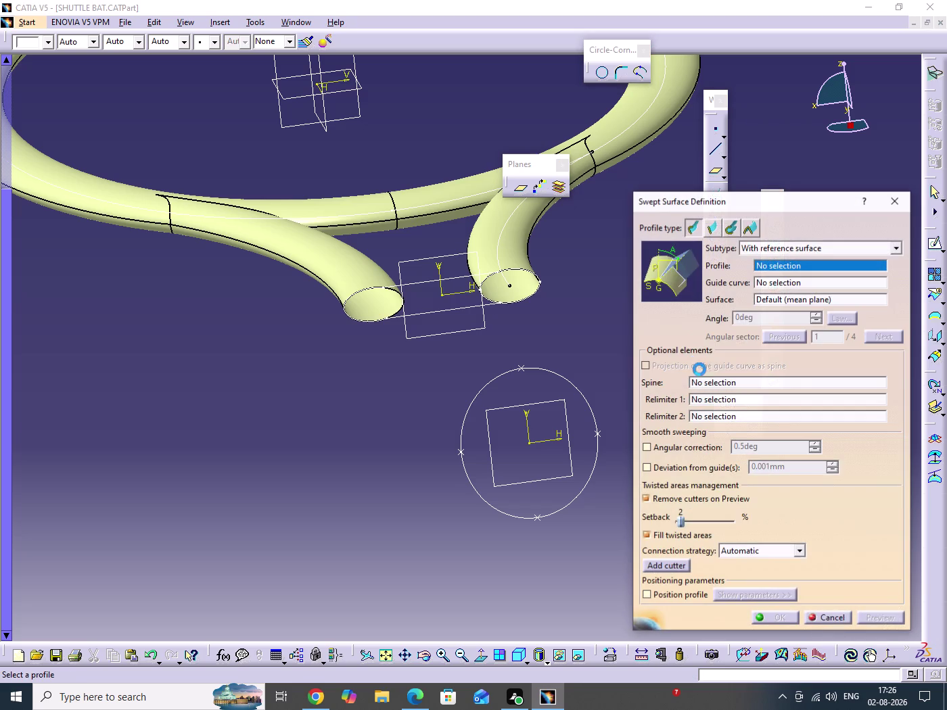
click(843, 616)
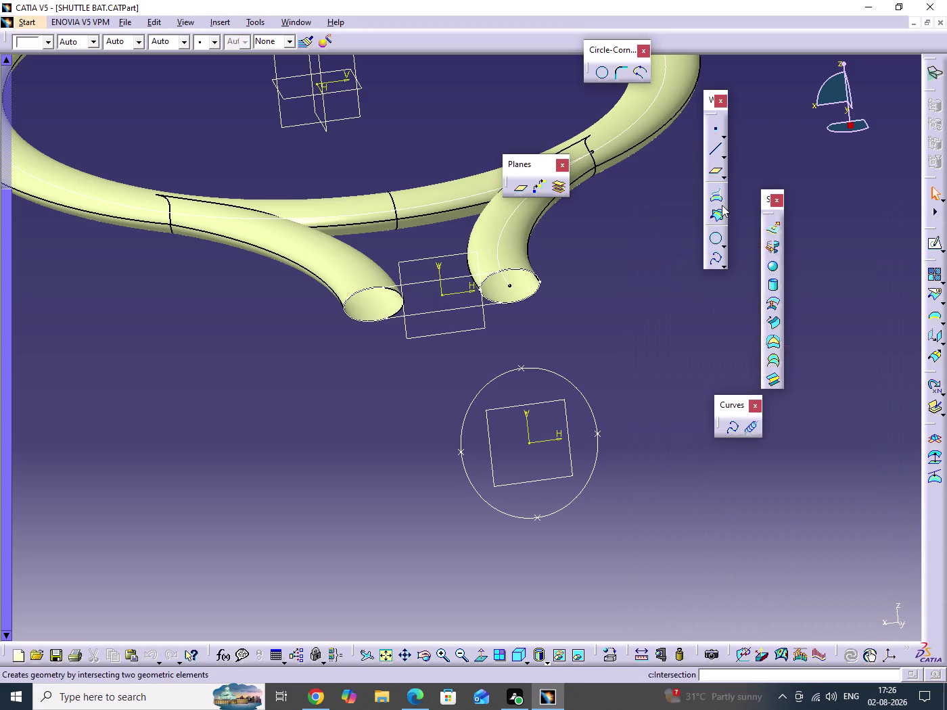
click(780, 361)
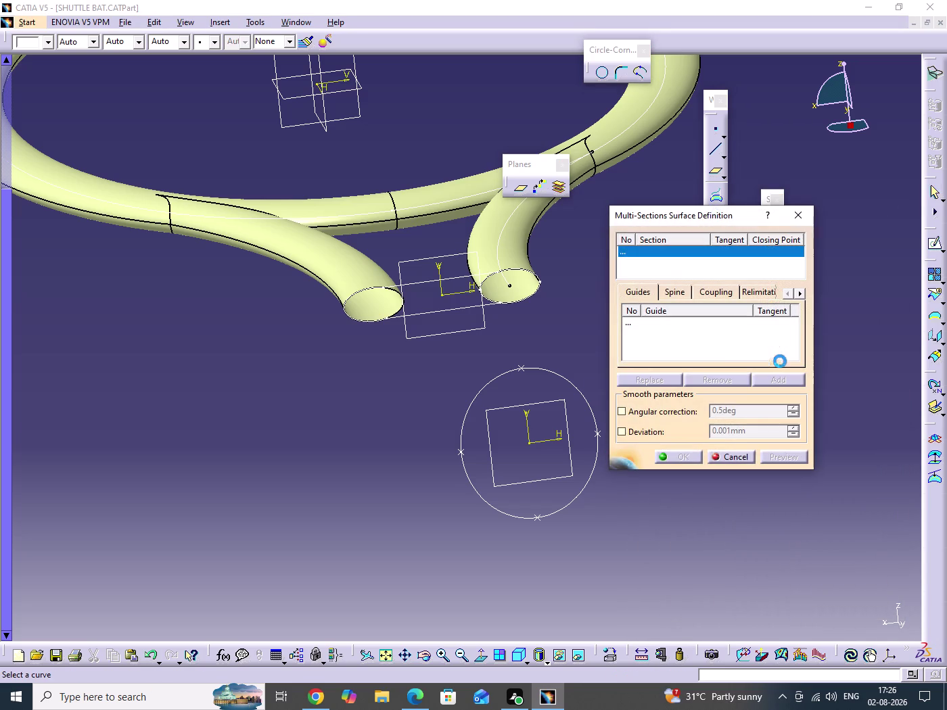
Select the throat slot Sketch.6 and the handle circle Sketch.5 as loft sections.
click(425, 314)
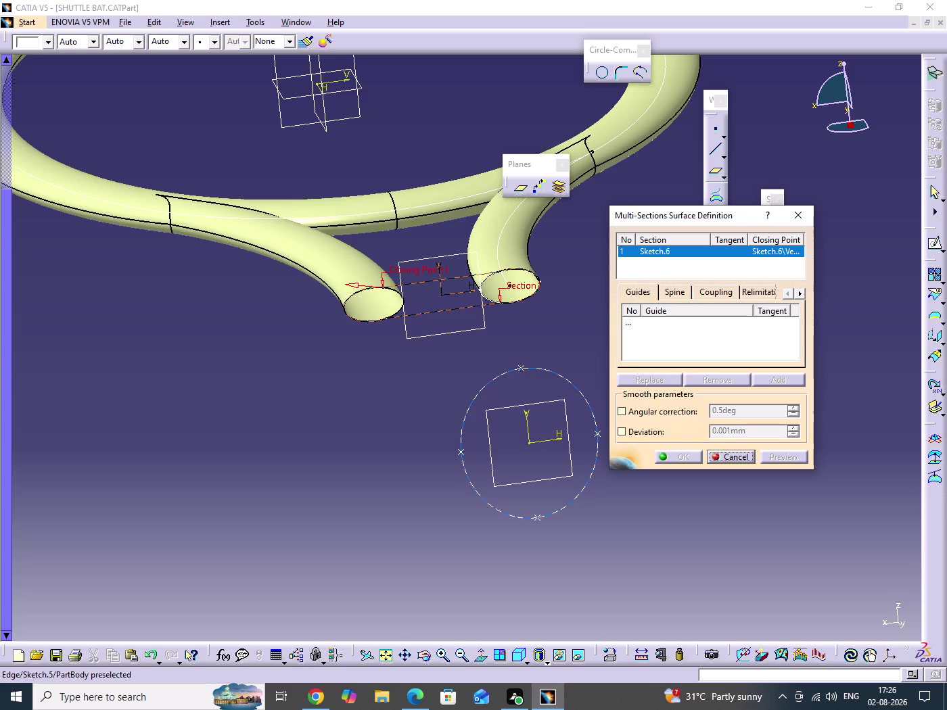
click(564, 509)
click(782, 454)
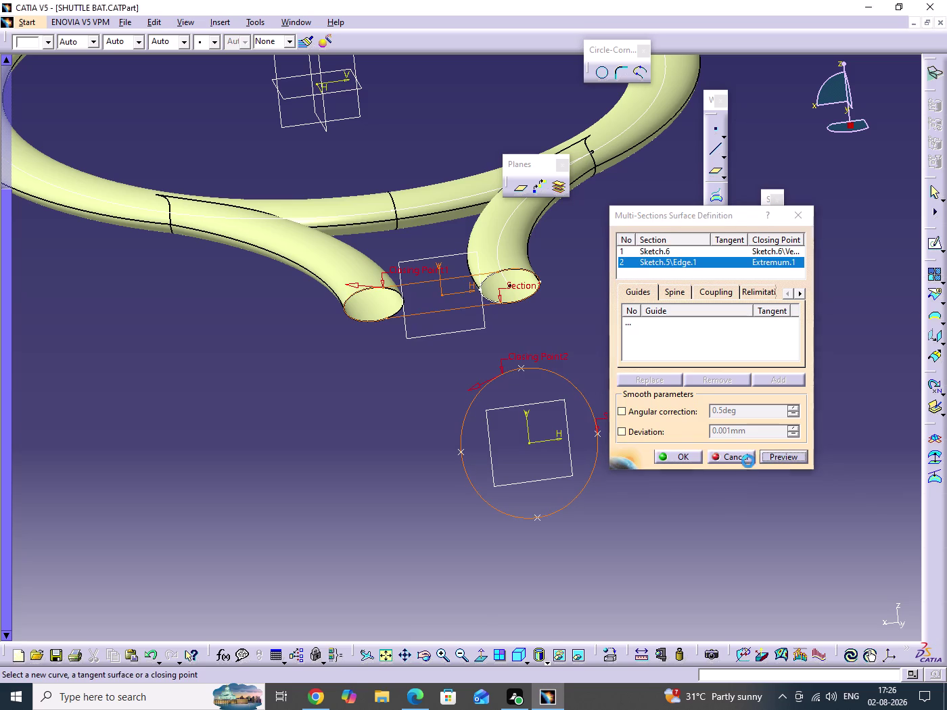
middle_drag(451, 358, 456, 452)
drag(452, 358, 456, 452)
middle_click(456, 452)
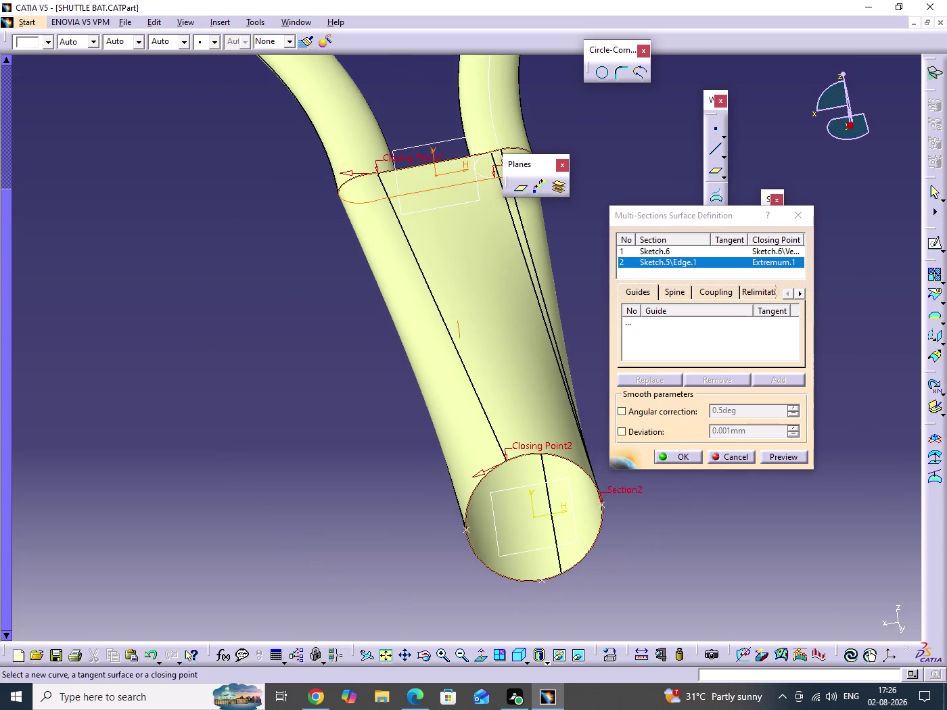
middle_drag(496, 428, 396, 508)
middle_drag(489, 429, 480, 396)
scroll(down, 3)
drag(490, 428, 480, 396)
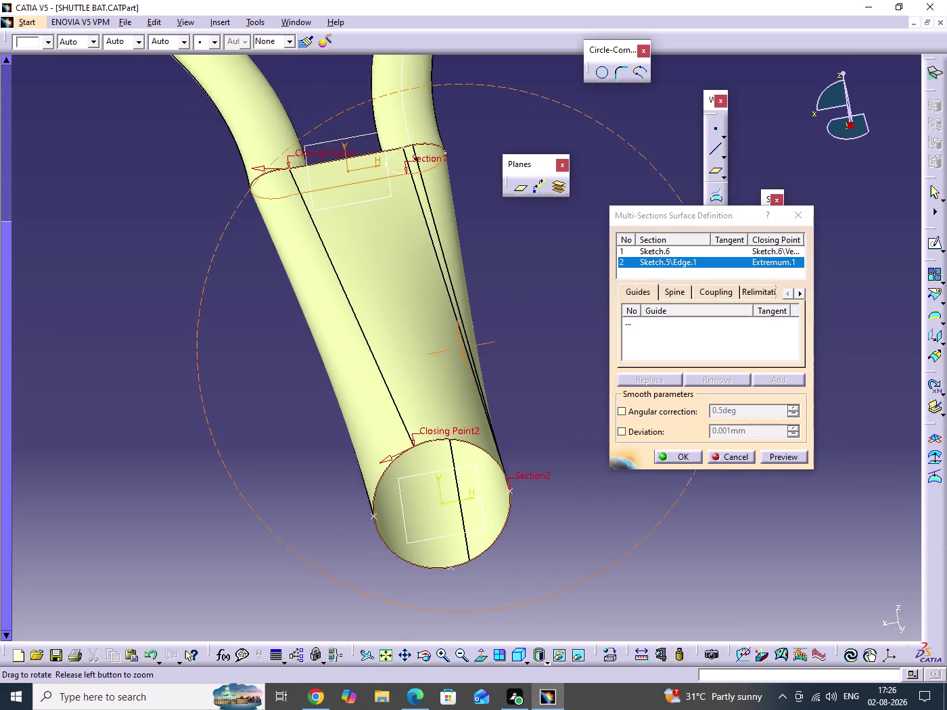
drag(480, 396, 494, 402)
middle_drag(480, 396, 495, 402)
middle_drag(474, 436, 473, 367)
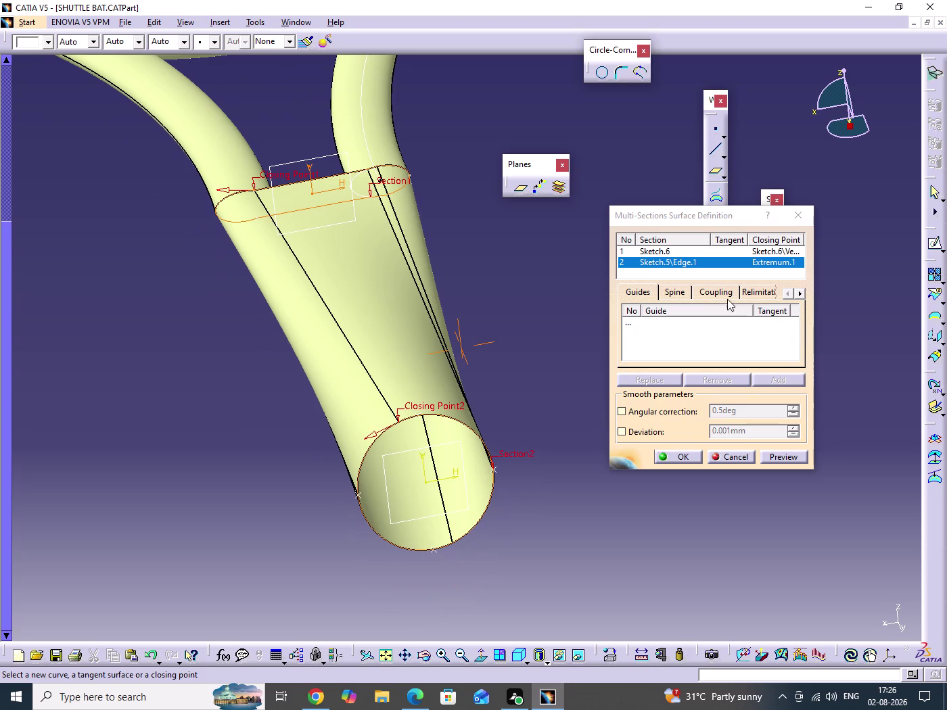
Review the Coupling, Spine, Relimitation and Canonical settings, then set coupling to Vertices.
click(712, 293)
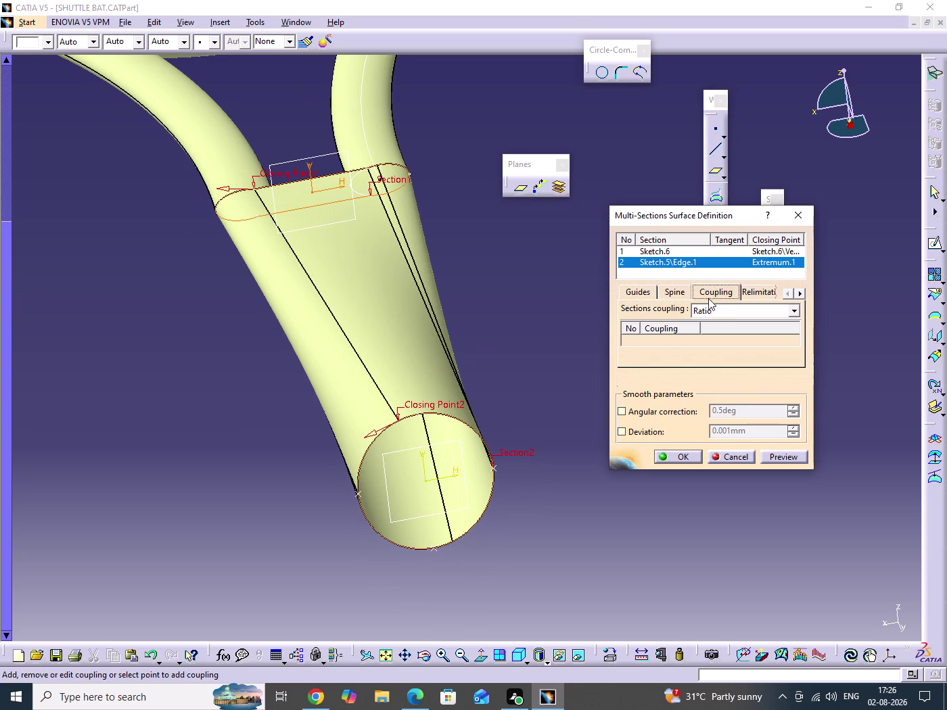
click(678, 295)
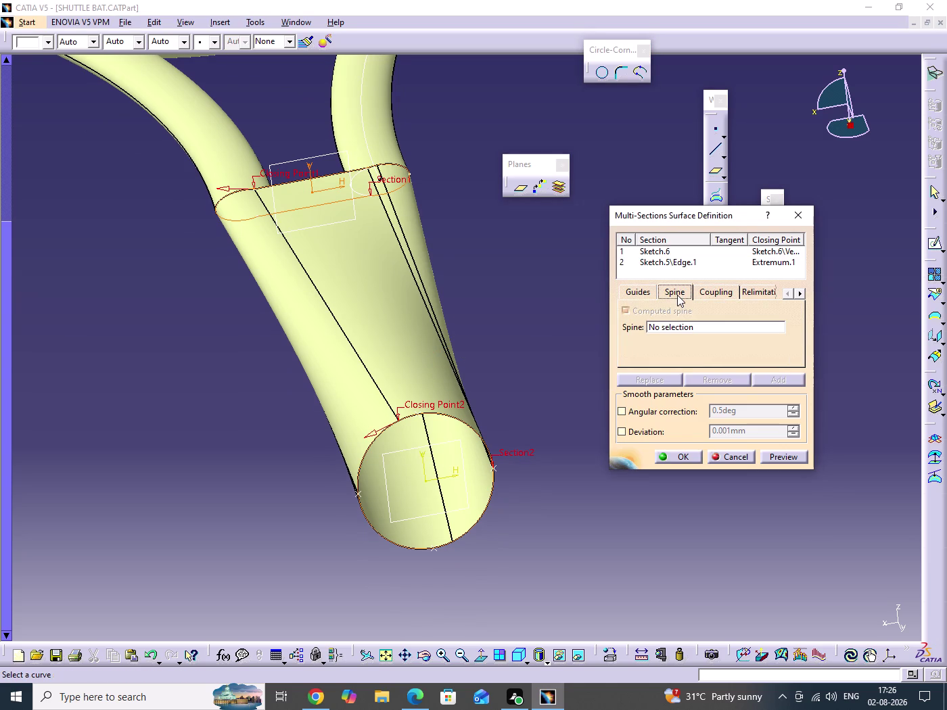
click(755, 289)
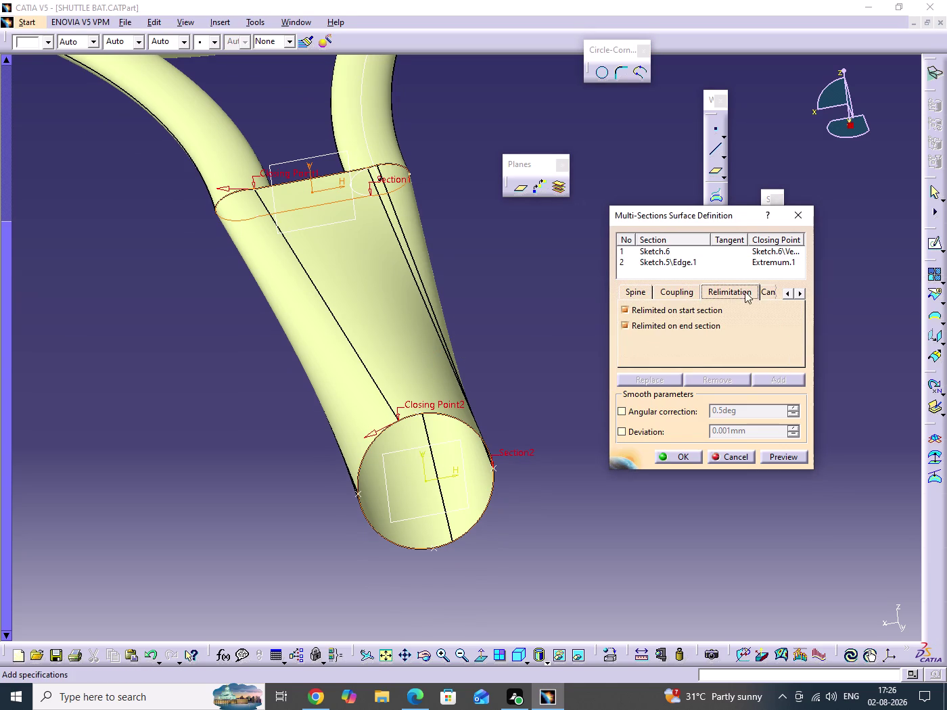
click(764, 293)
click(655, 292)
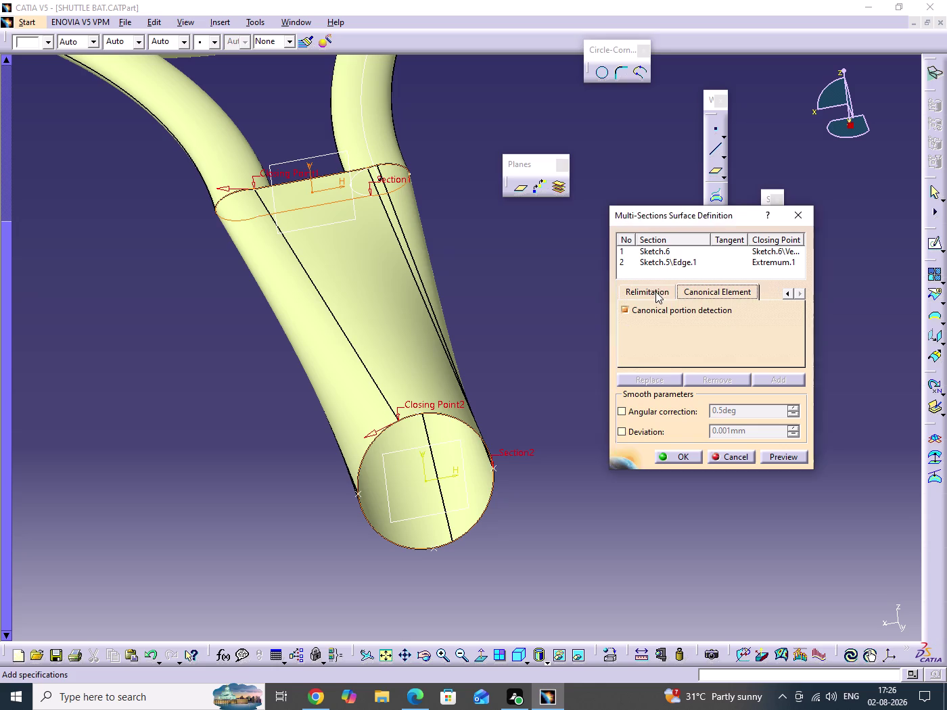
click(733, 292)
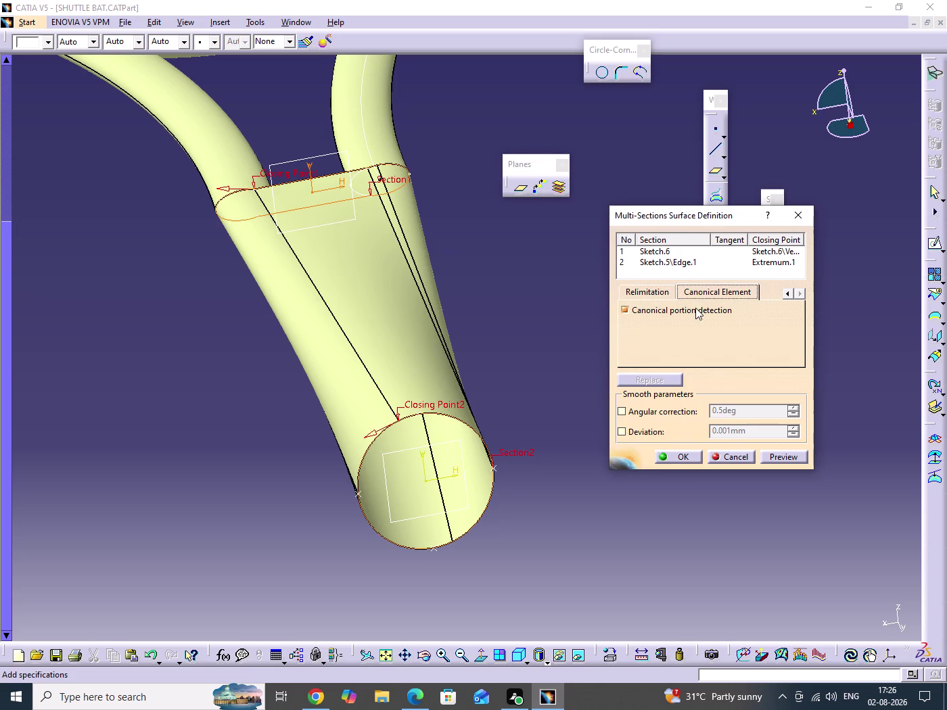
click(788, 297)
click(709, 291)
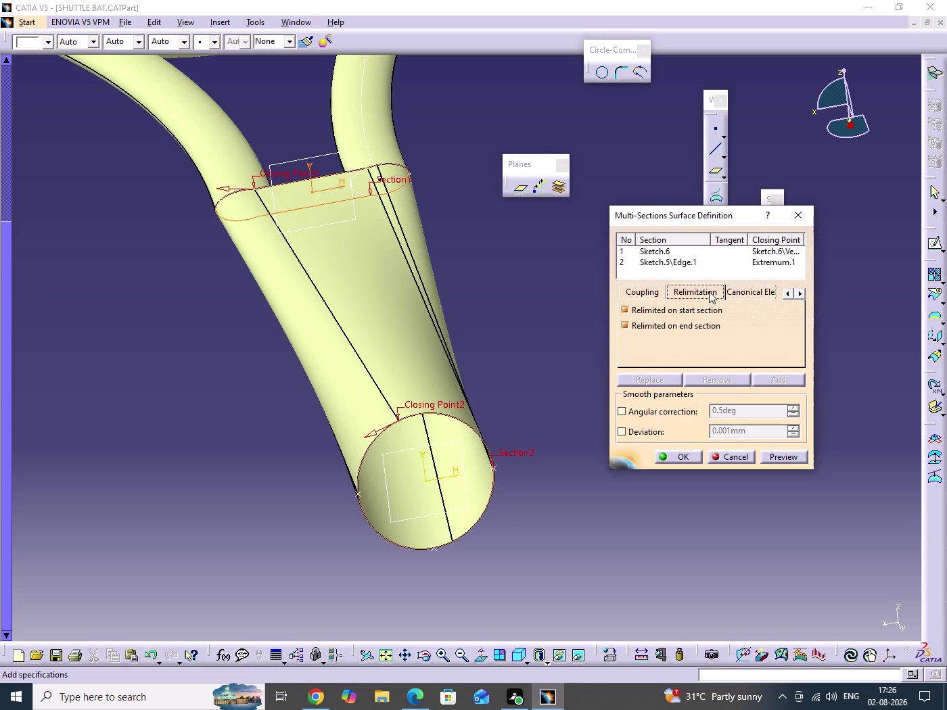
click(789, 295)
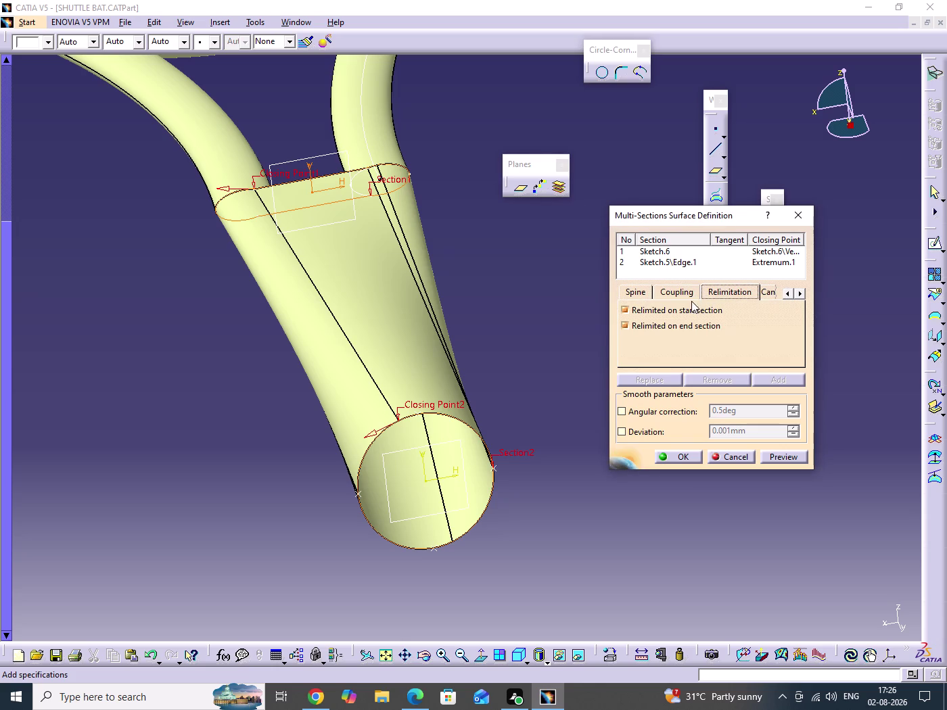
click(690, 298)
click(710, 310)
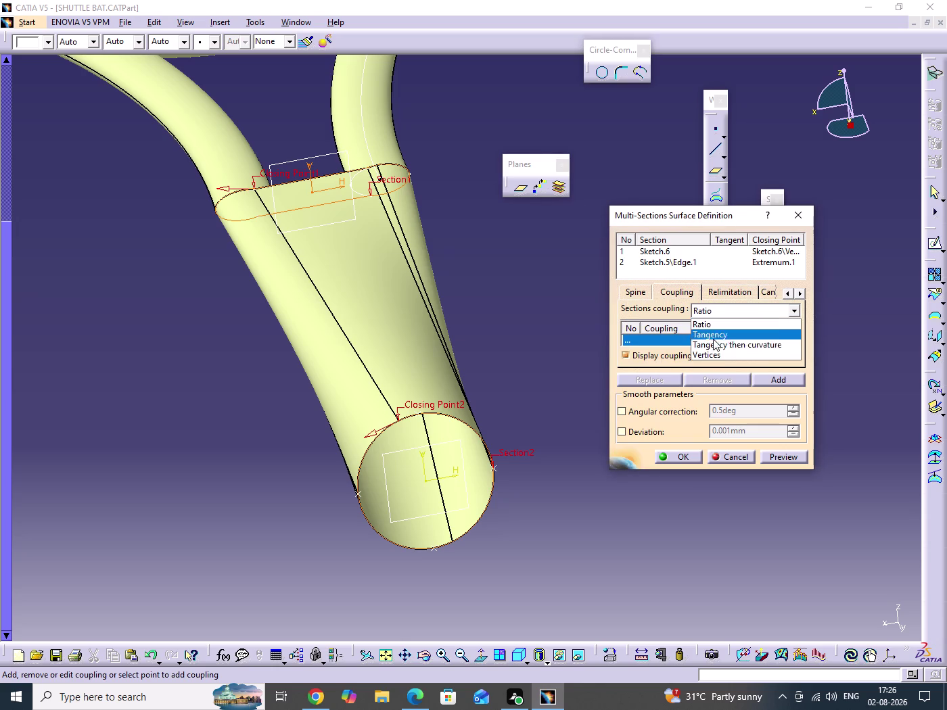
click(710, 354)
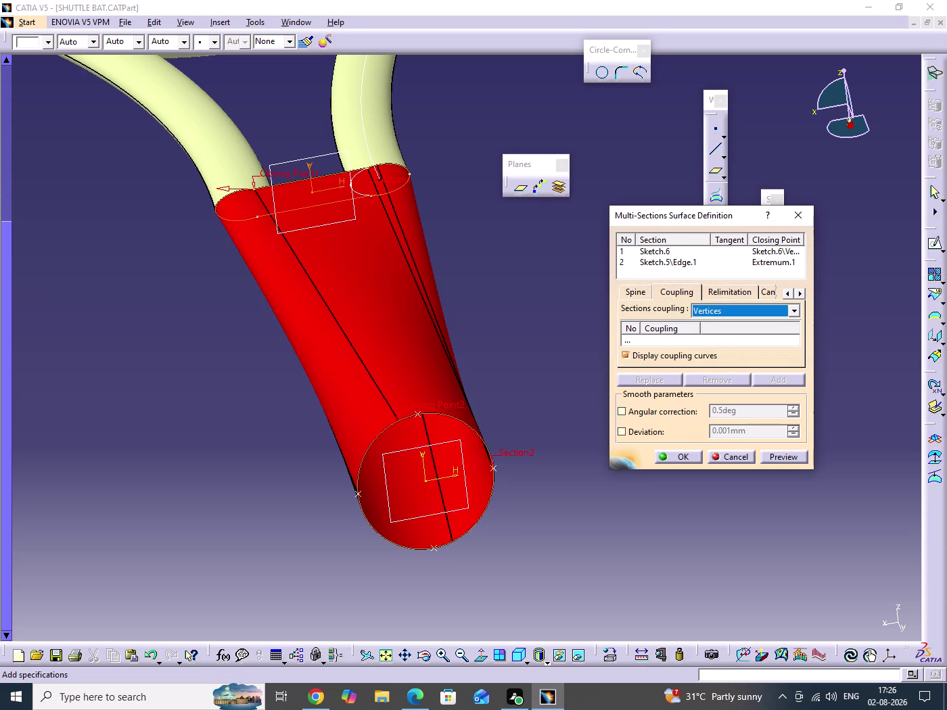
Preview the loft with vertex coupling, then switch the coupling back to Ratio.
right_click(702, 311)
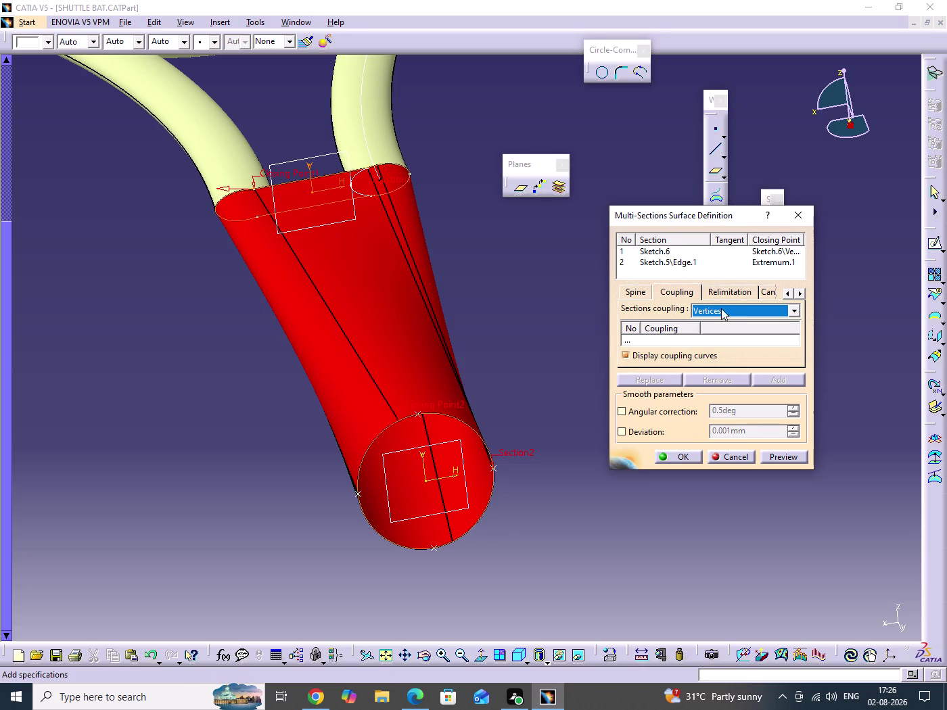
click(724, 294)
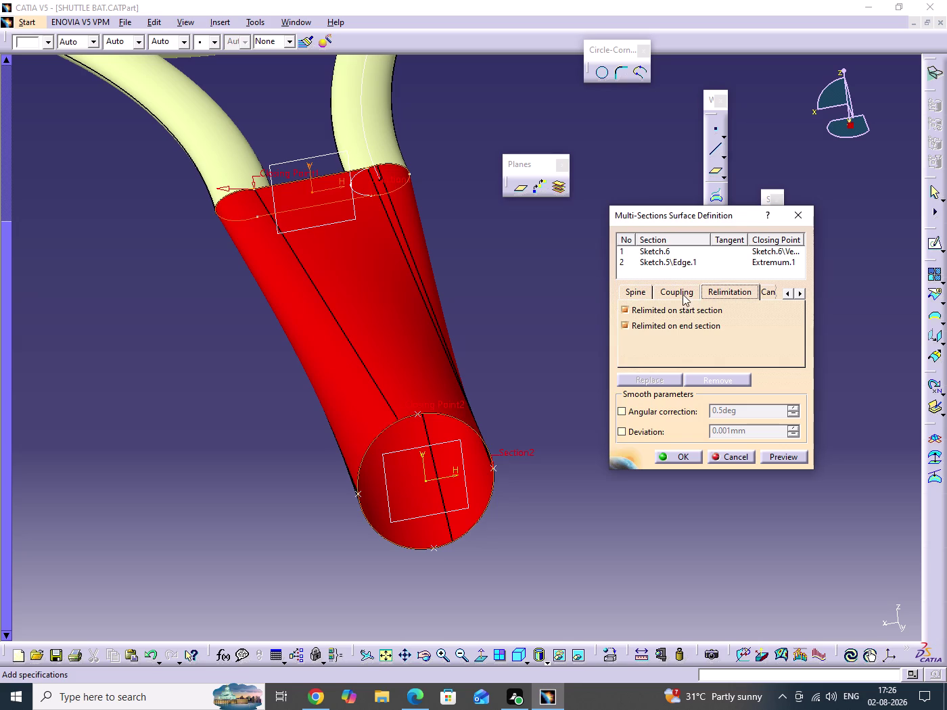
click(683, 294)
click(719, 313)
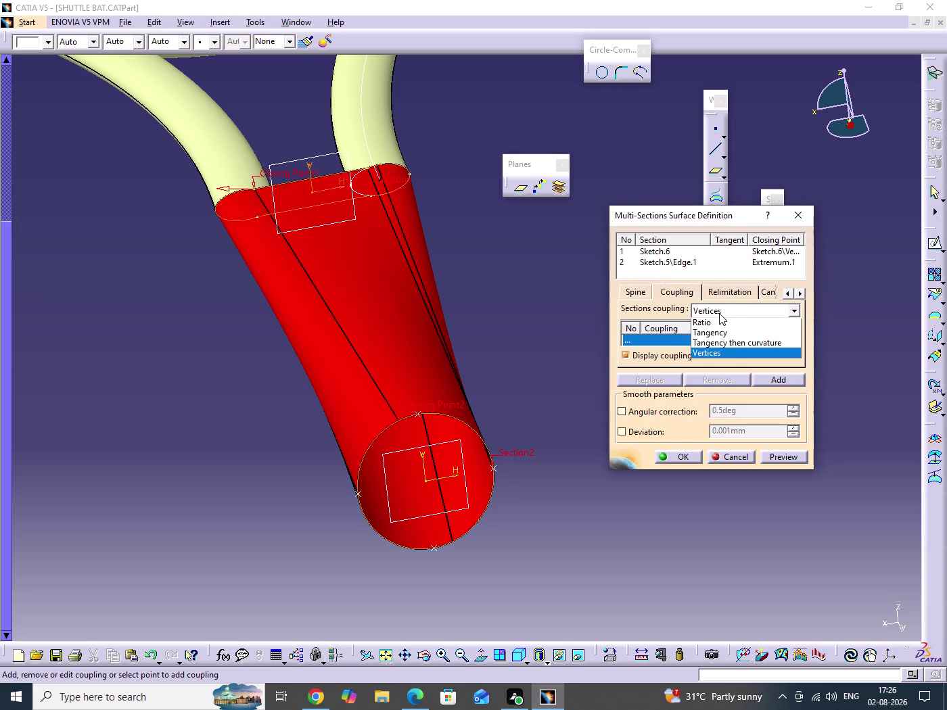
click(708, 327)
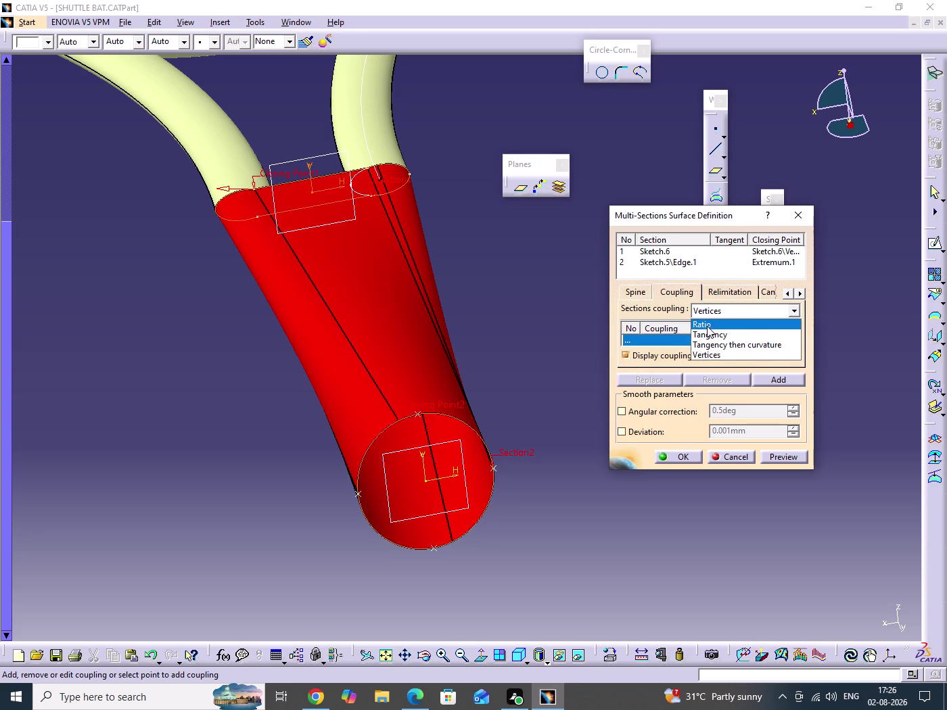
click(673, 292)
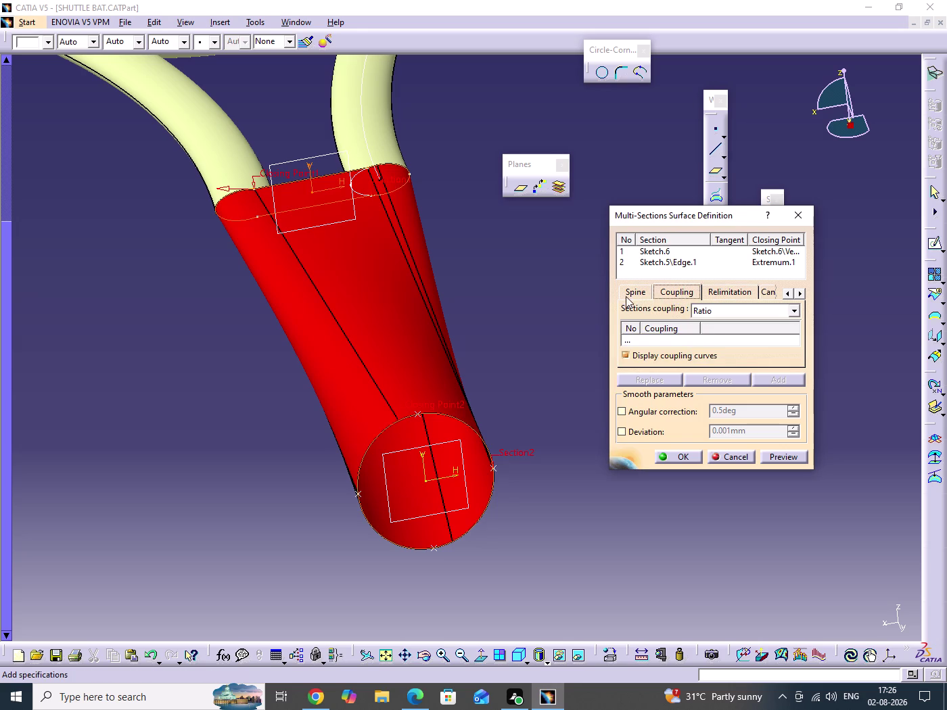
Check the Spine settings and cancel the multi-sections surface.
click(625, 296)
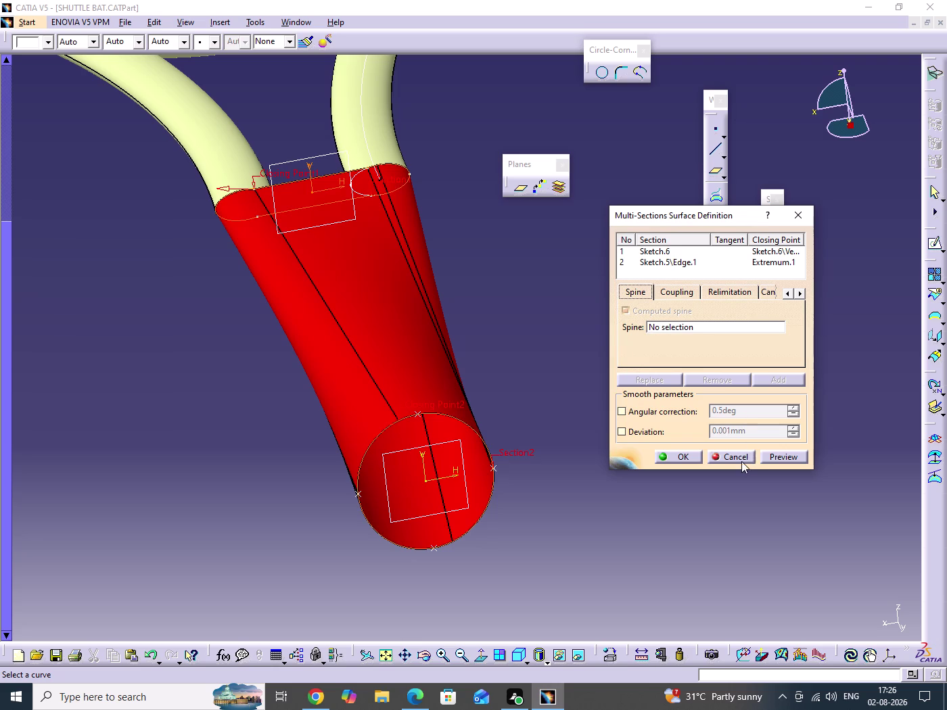
click(742, 460)
click(628, 427)
Orbit and zoom to review the racket frame, throat and handle circle.
middle_drag(604, 438, 684, 478)
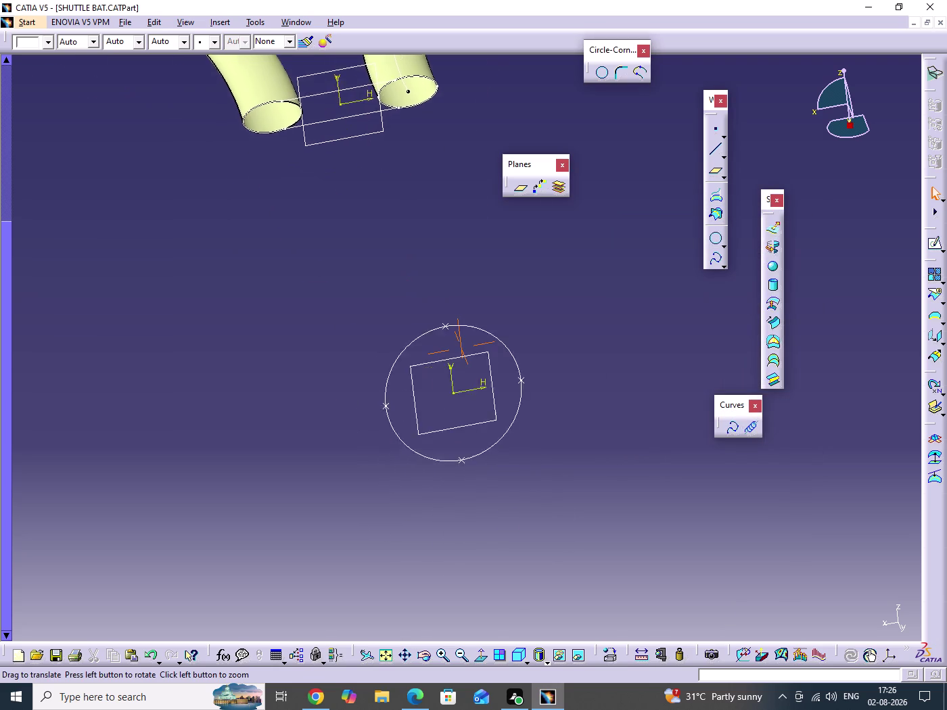
middle_drag(684, 479, 686, 499)
middle_drag(636, 456, 644, 361)
drag(636, 454, 645, 362)
middle_drag(555, 463, 482, 295)
middle_drag(465, 370, 504, 370)
drag(465, 370, 505, 370)
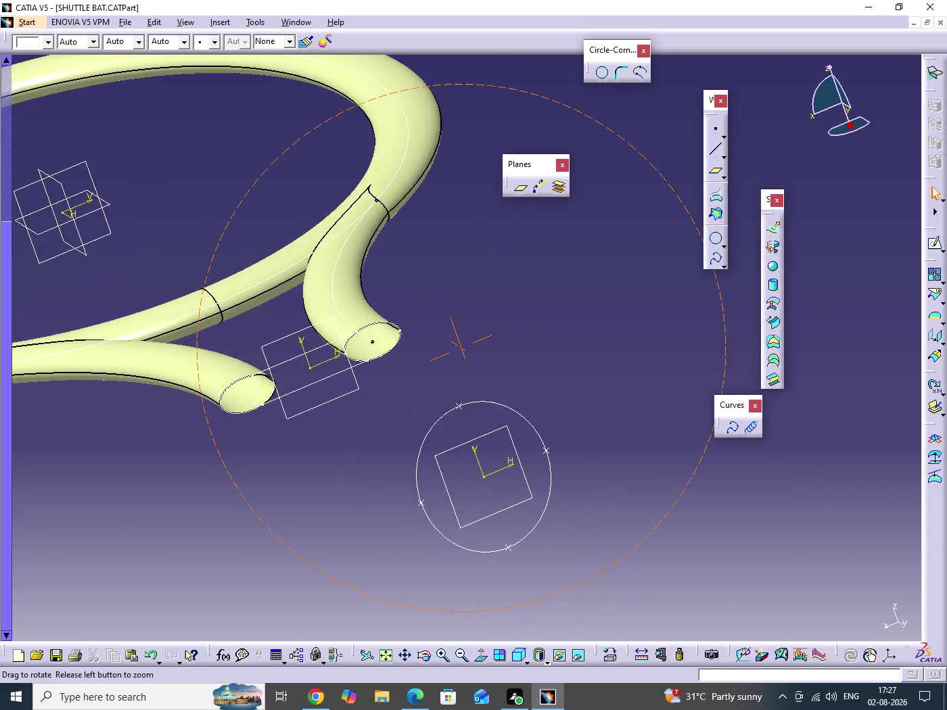
drag(505, 370, 535, 369)
middle_drag(505, 370, 536, 368)
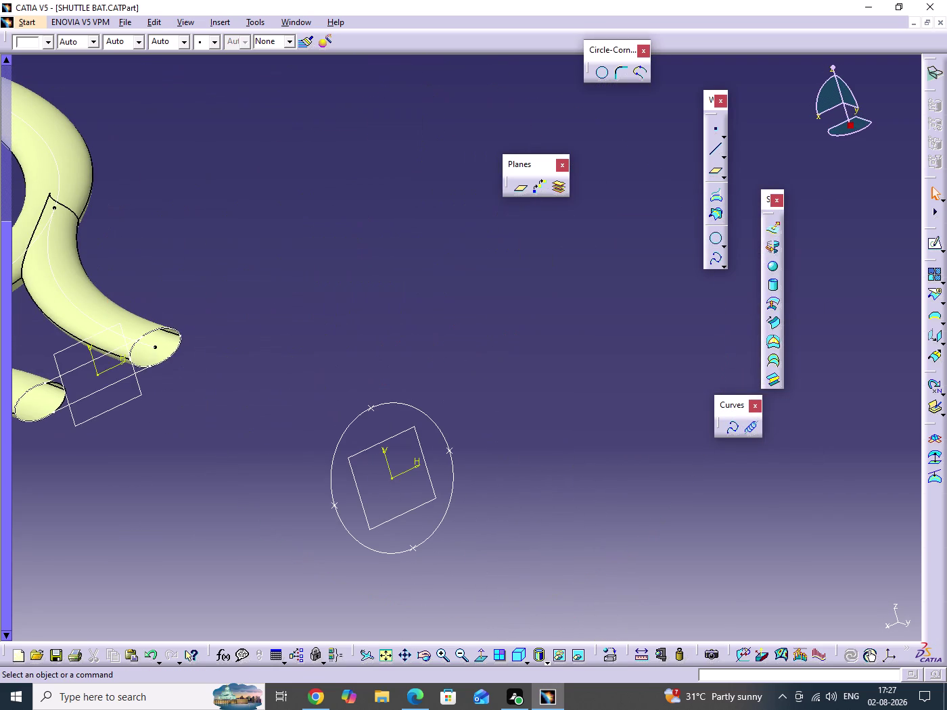
middle_drag(434, 487, 667, 437)
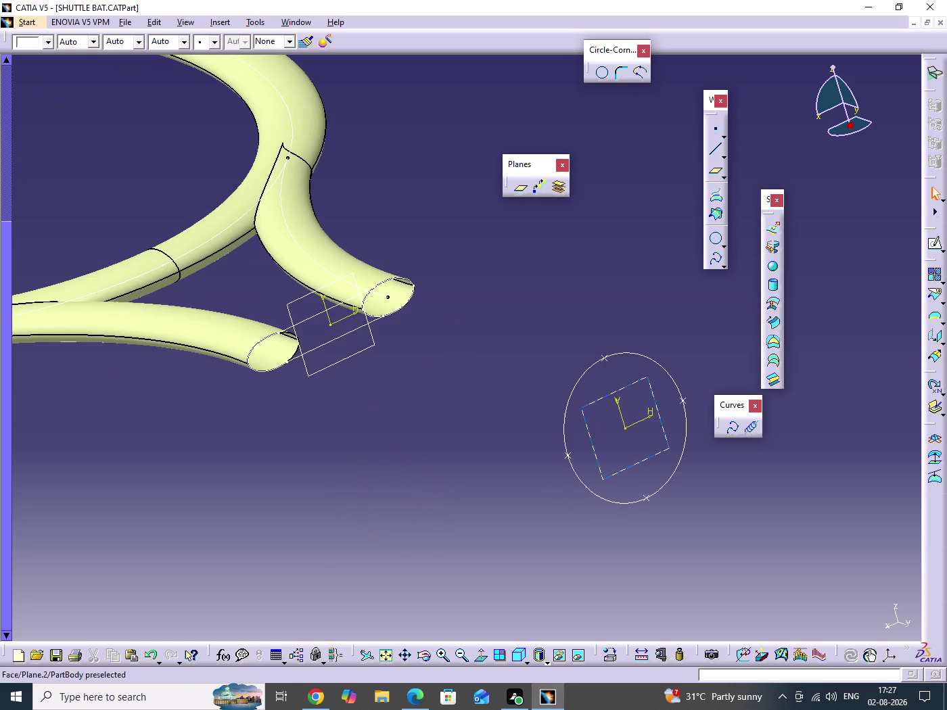
middle_drag(496, 390, 542, 416)
drag(496, 391, 542, 417)
middle_drag(363, 411, 485, 479)
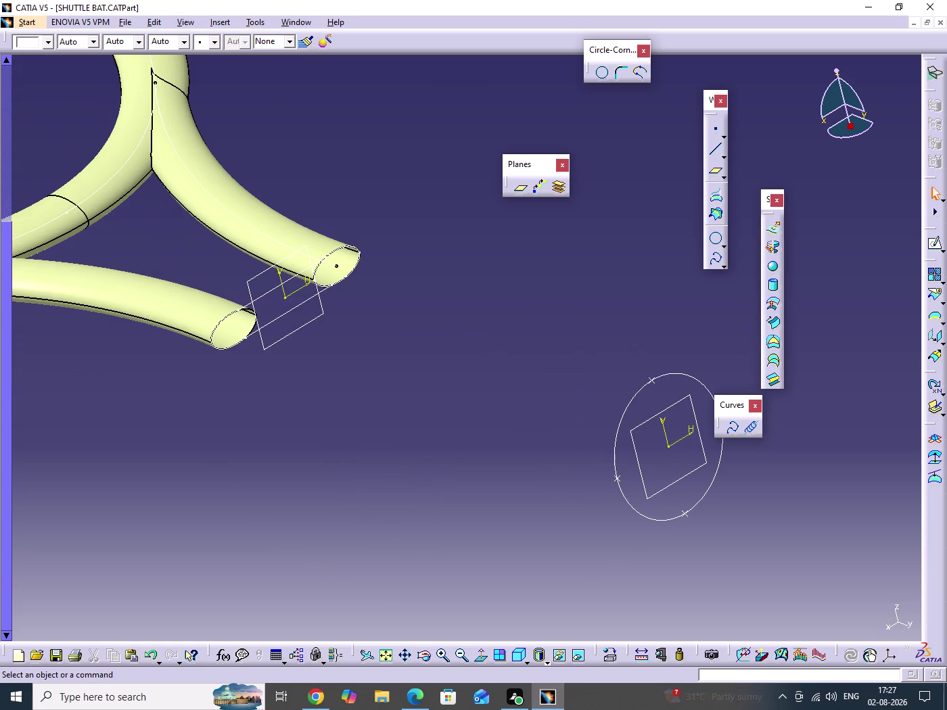
Save the SHUTTLE BAT part and reframe the view on the throat and handle circle.
key(ctrl+s)
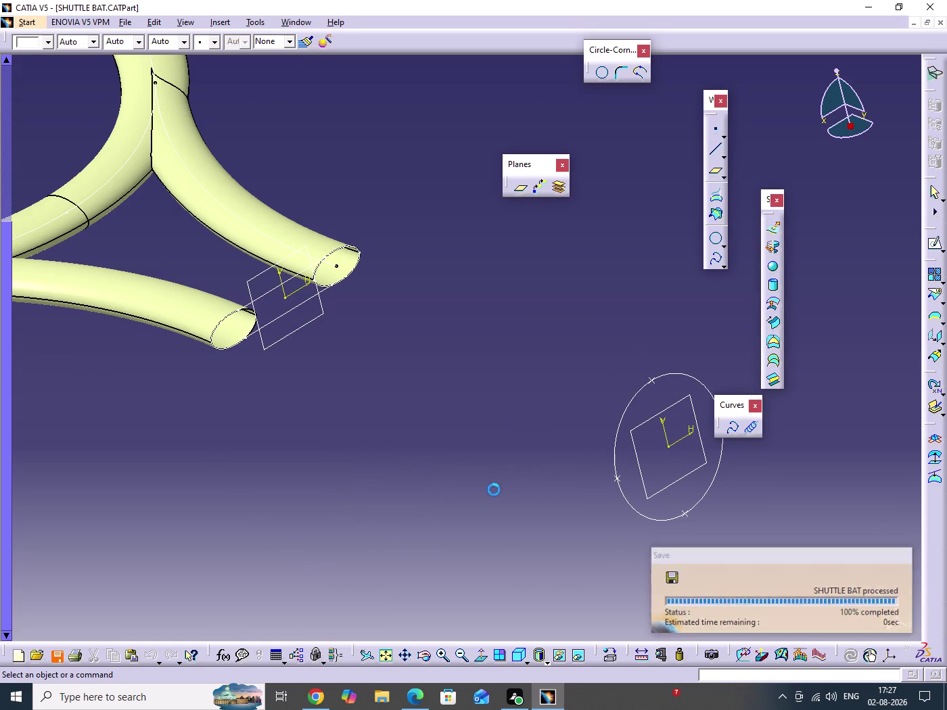
middle_drag(467, 478, 485, 514)
middle_drag(479, 481, 506, 423)
drag(479, 482, 510, 500)
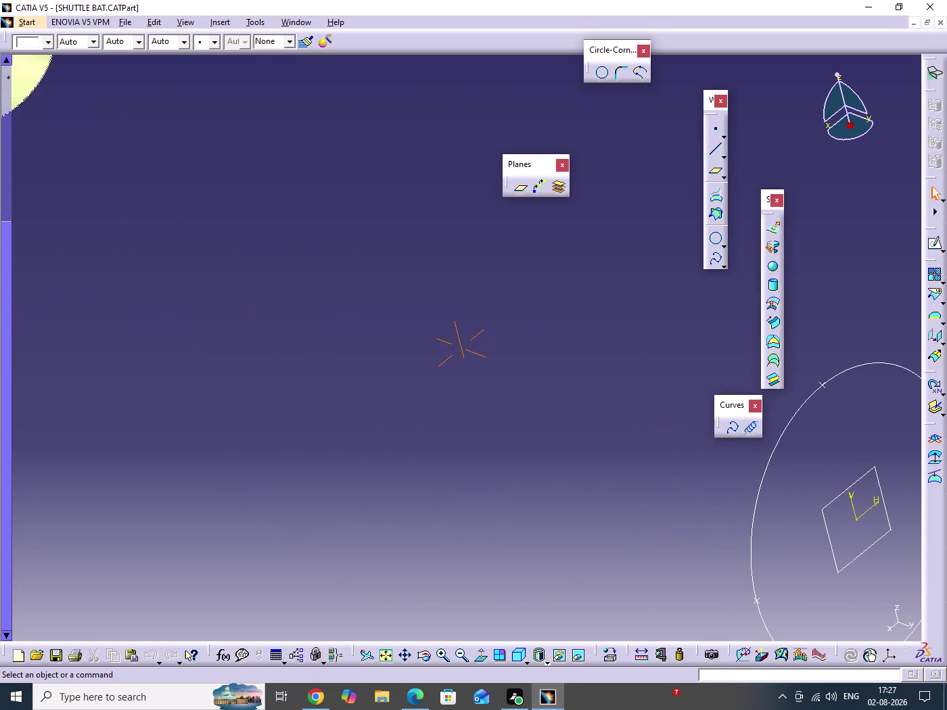
middle_drag(506, 423, 503, 421)
middle_drag(369, 446, 665, 379)
scroll(down, 3)
middle_drag(606, 356, 601, 436)
click(607, 356)
middle_drag(570, 454, 524, 433)
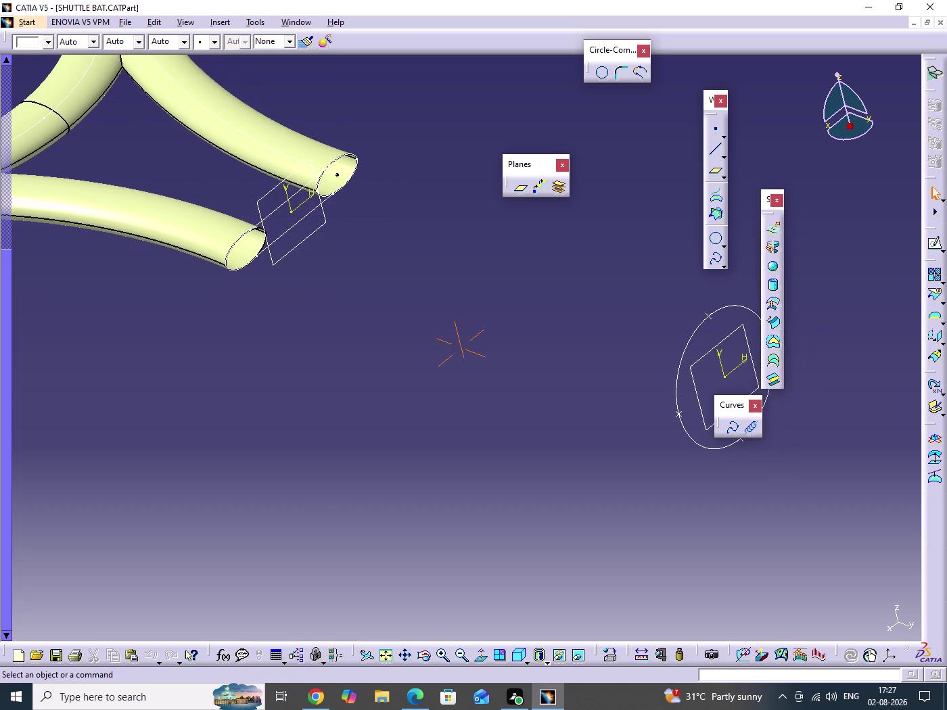
click(715, 129)
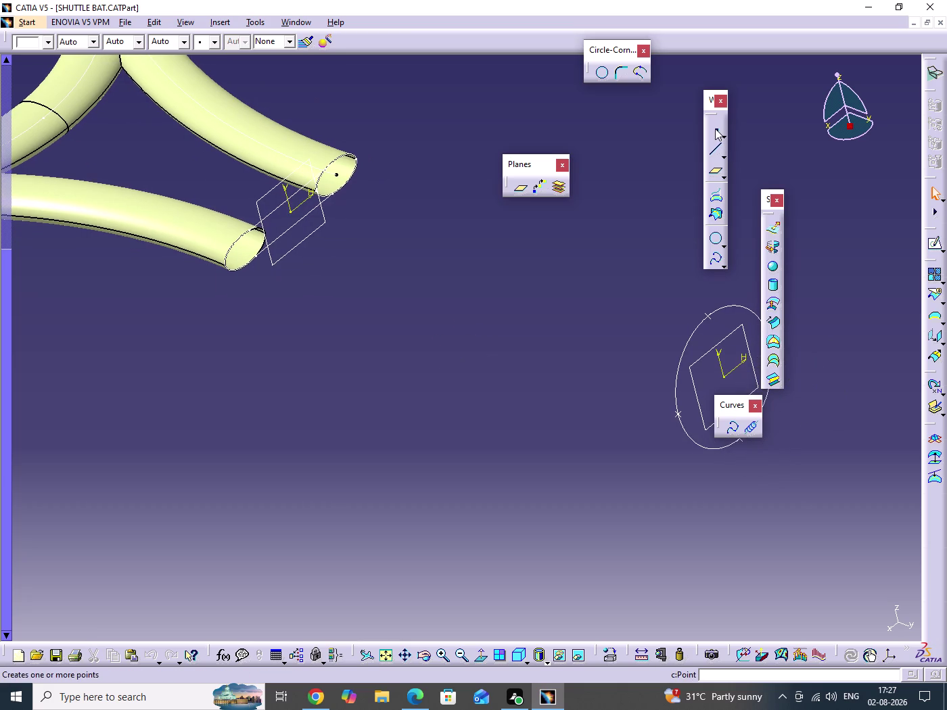
Start a new point and set its type to On curve.
click(282, 207)
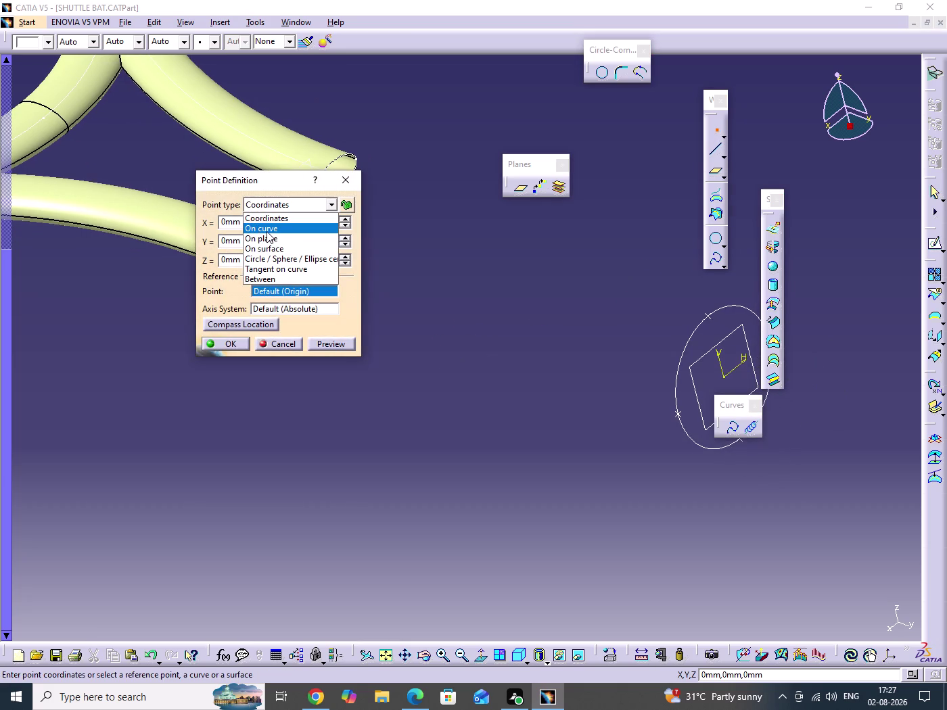
click(271, 264)
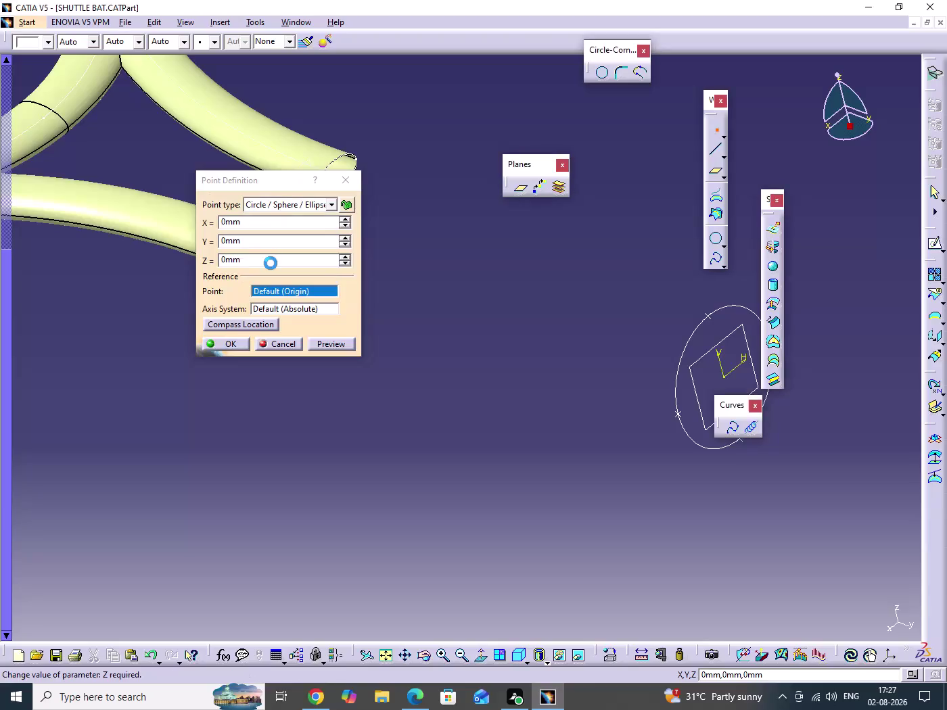
drag(223, 185, 585, 324)
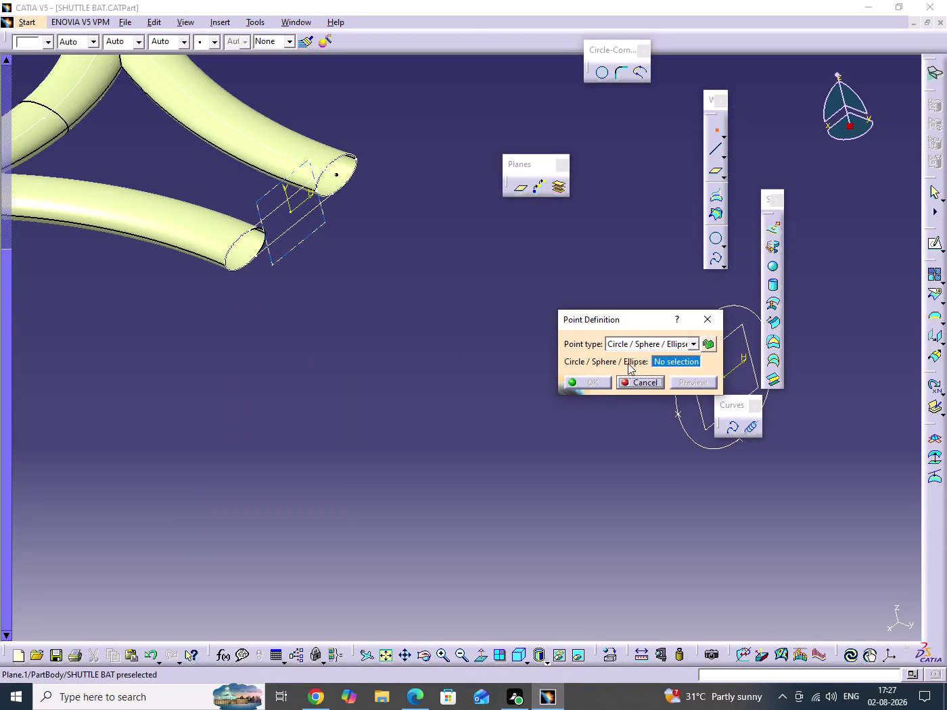
click(629, 350)
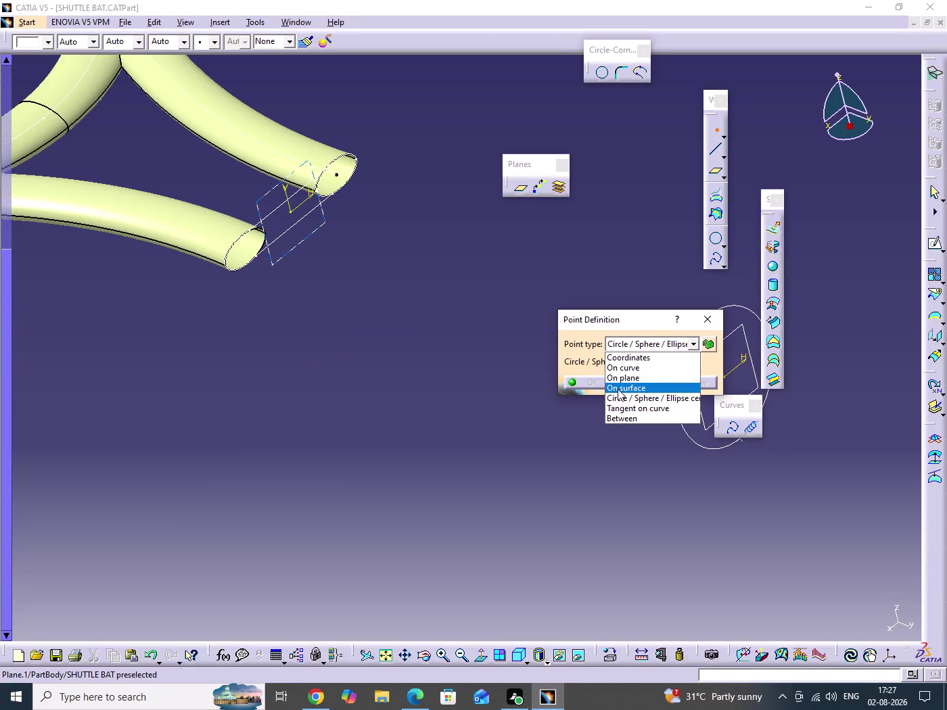
click(618, 368)
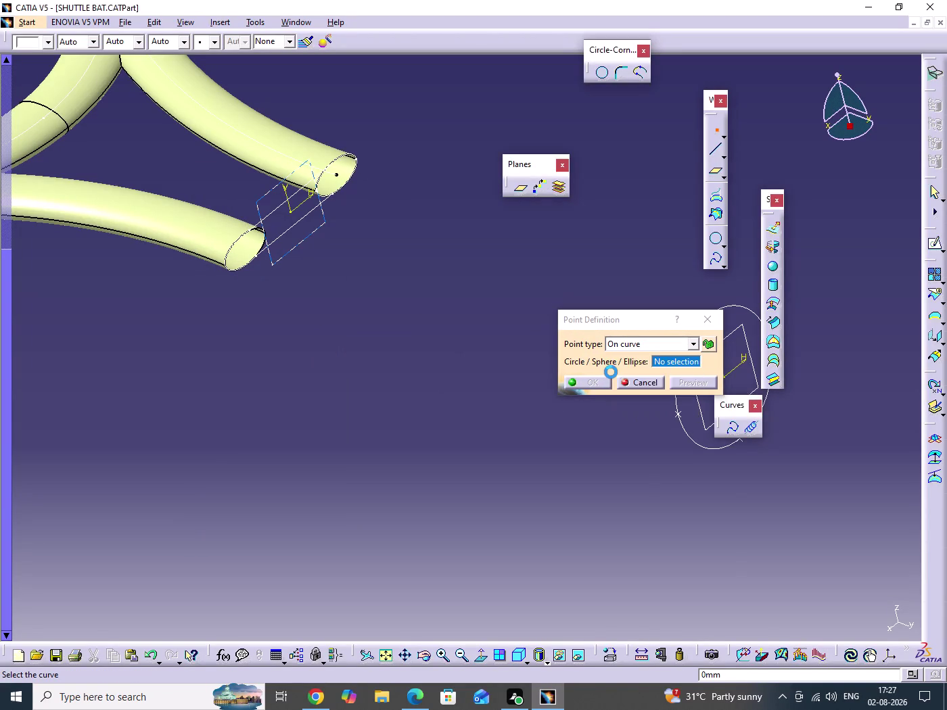
Zoom in on the open tube ends and cancel the point creation.
middle_drag(406, 371, 417, 314)
click(405, 372)
middle_drag(328, 375, 644, 457)
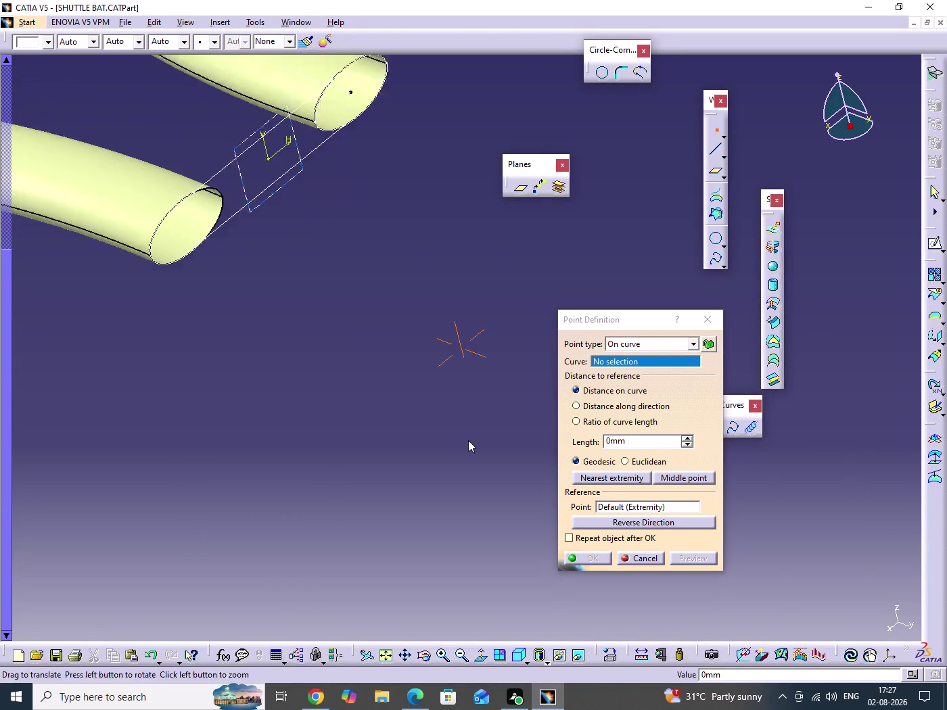
middle_drag(429, 408, 392, 485)
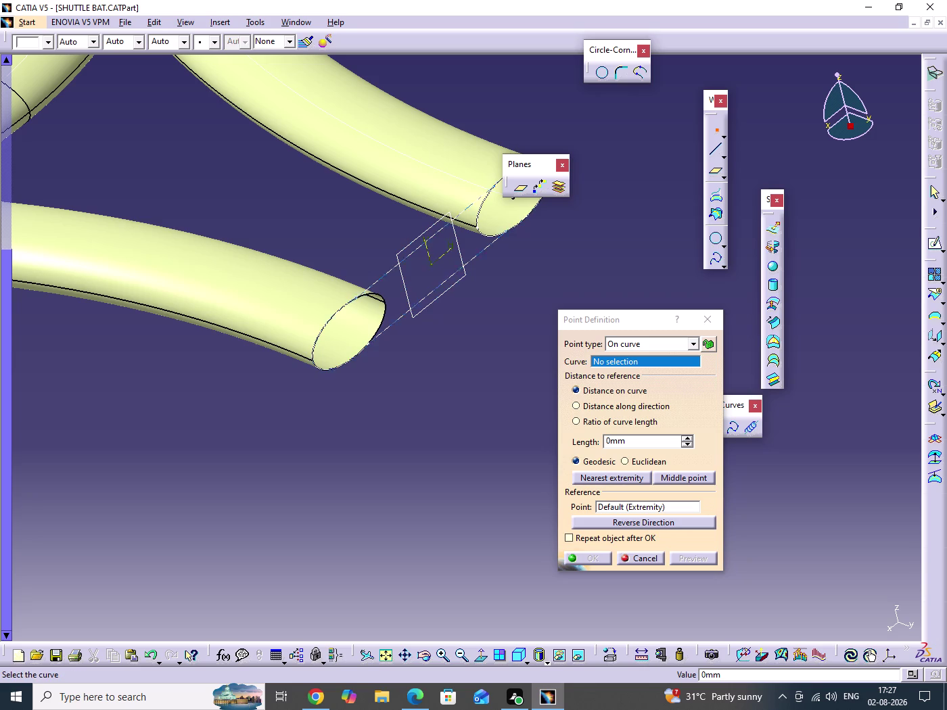
click(638, 555)
click(463, 471)
middle_drag(583, 499, 468, 445)
middle_drag(445, 400, 450, 421)
click(445, 401)
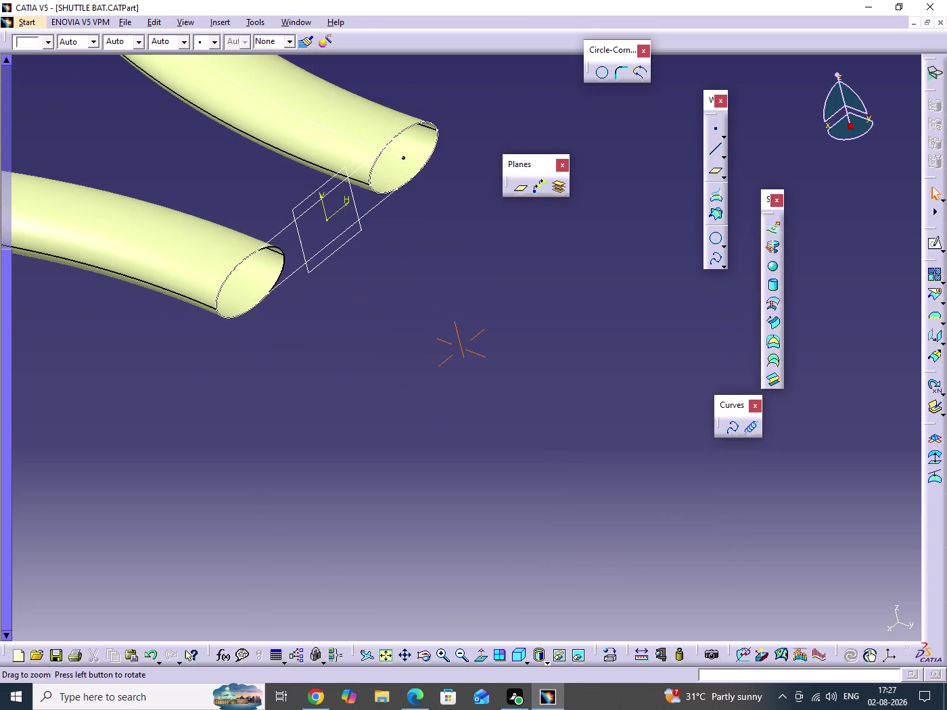
Zoom out and reopen the 40 by 45 handle ellipse sketch for editing.
middle_drag(450, 420, 453, 479)
middle_drag(508, 471, 349, 457)
scroll(down, 3)
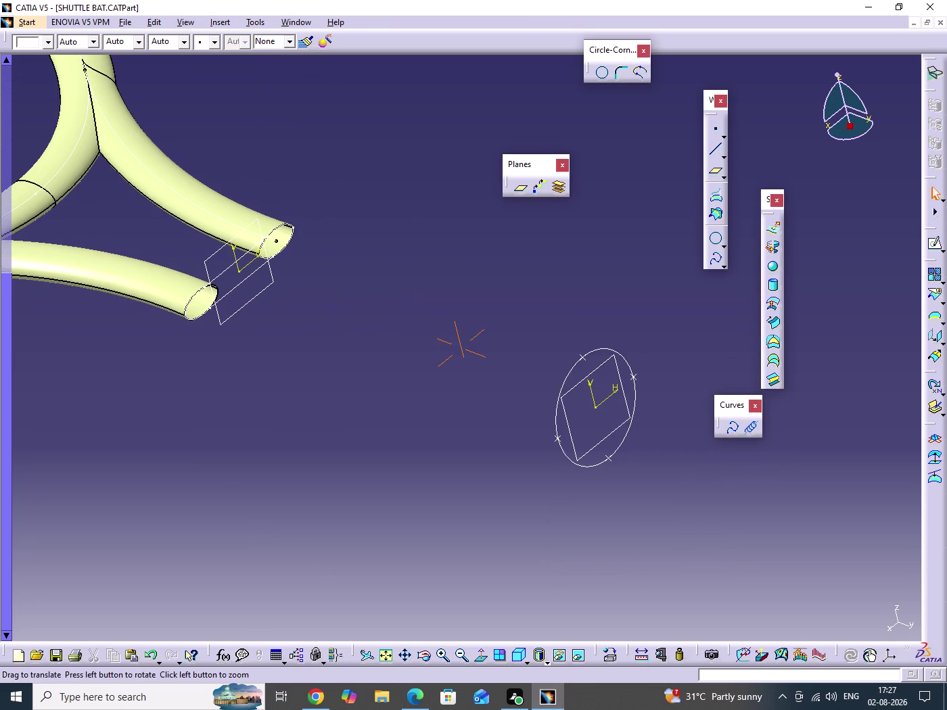
double_click(621, 445)
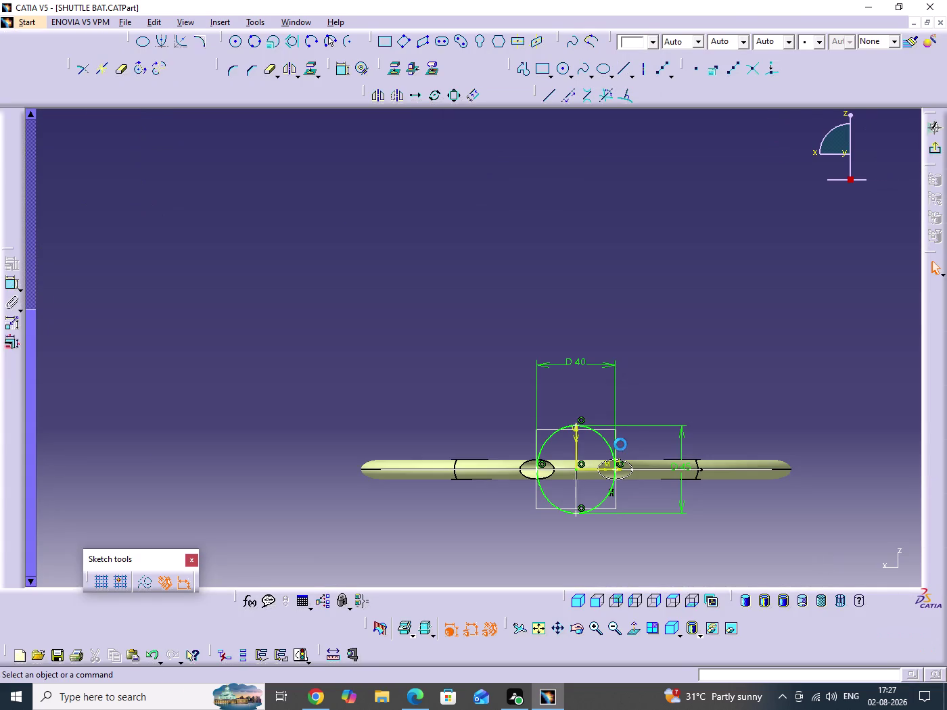
Delete the ellipse's four existing points and save the part.
middle_drag(613, 495, 512, 408)
middle_drag(528, 414, 529, 275)
click(529, 414)
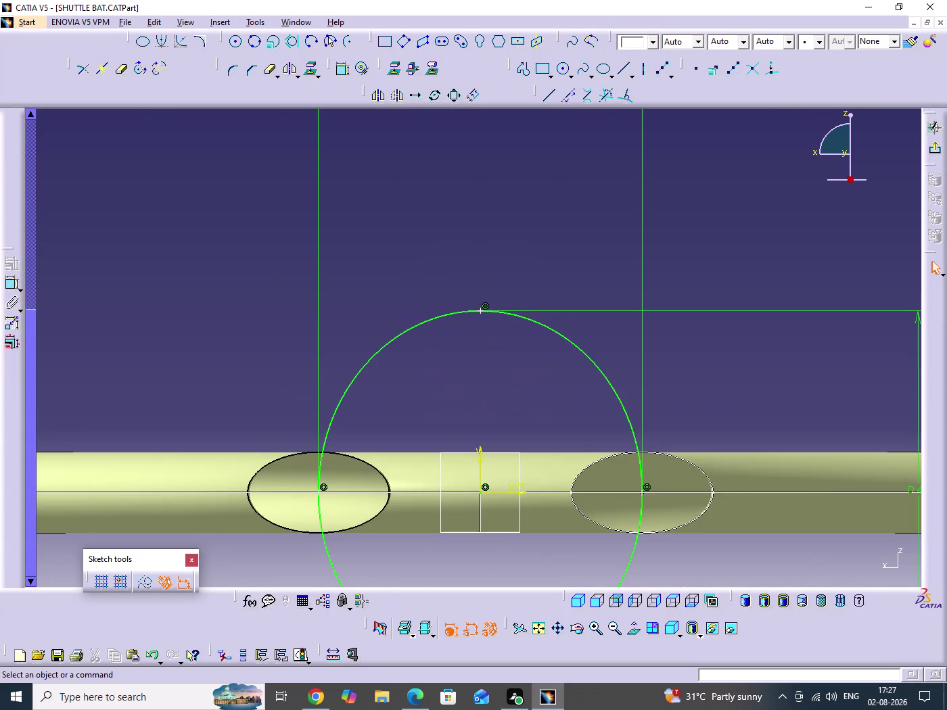
middle_drag(494, 407, 451, 299)
click(276, 387)
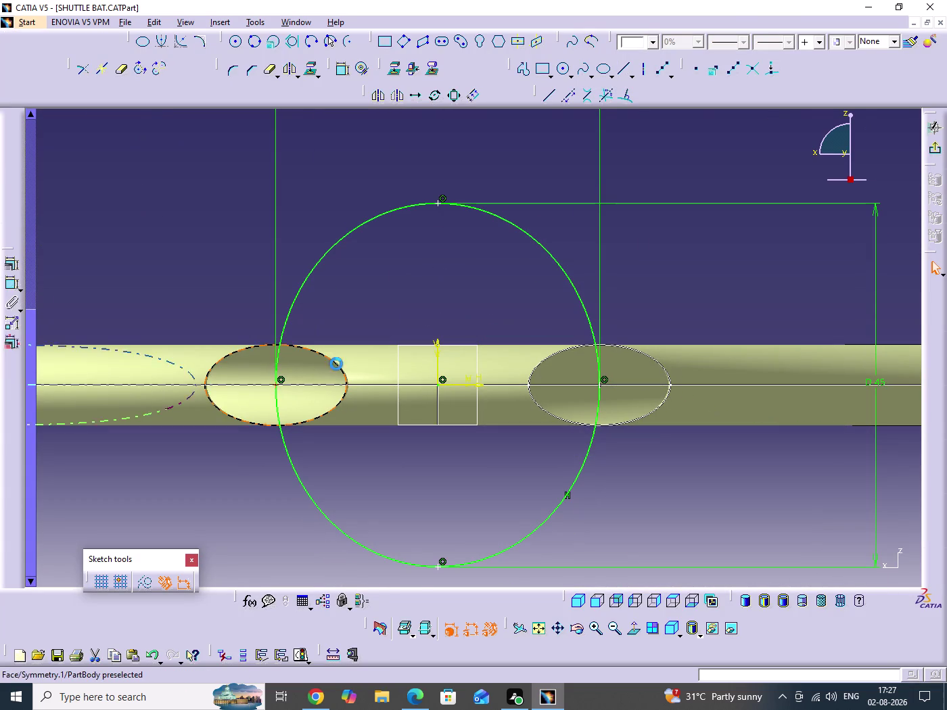
click(438, 203)
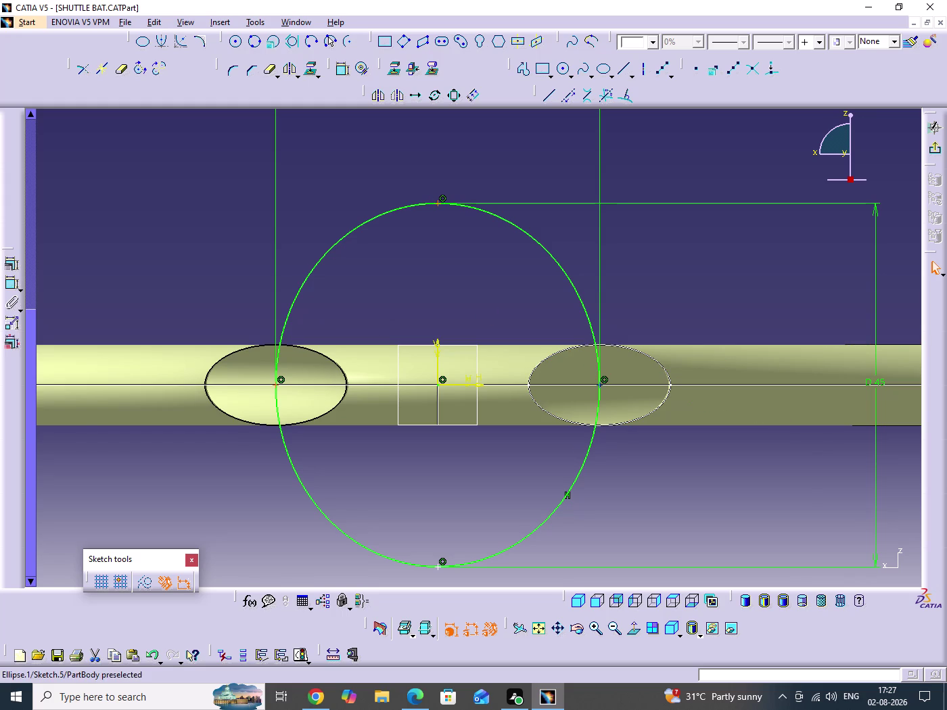
click(600, 385)
click(438, 568)
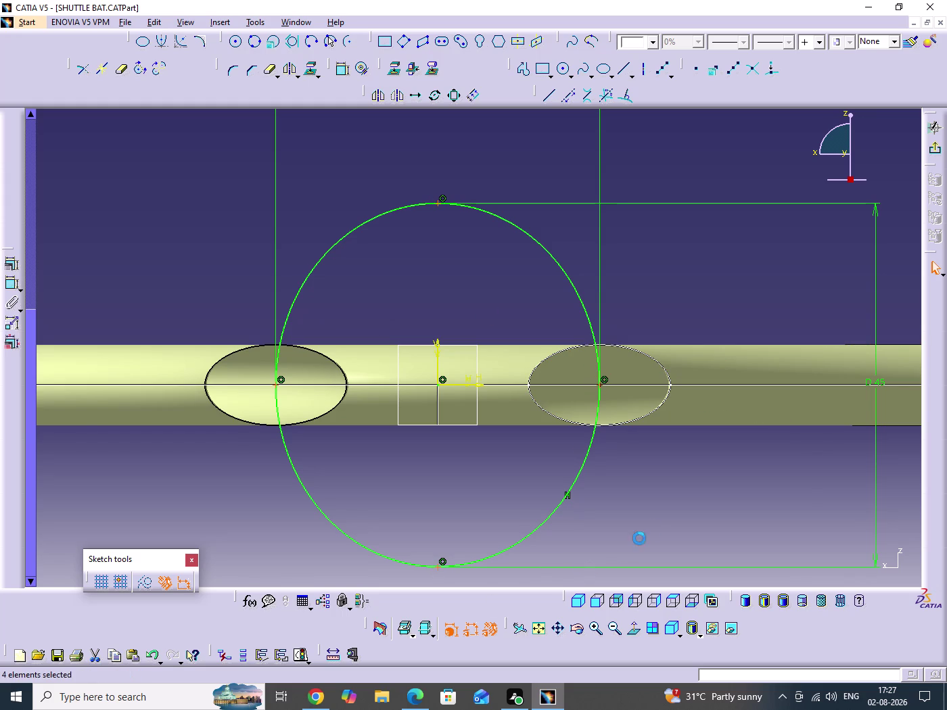
key(Delete)
click(652, 525)
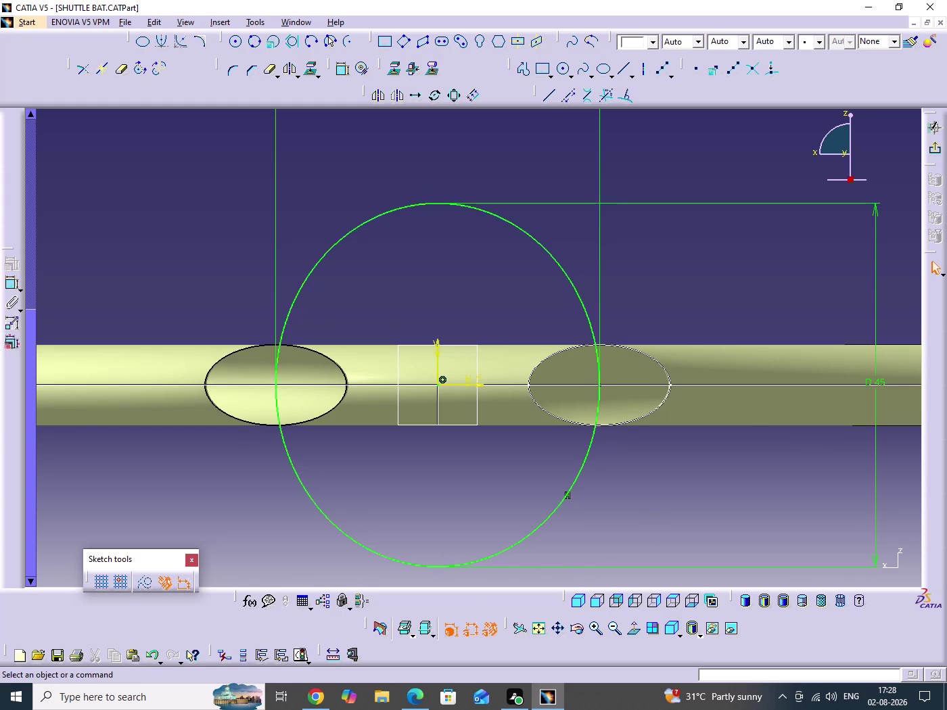
click(638, 500)
key(ctrl+s)
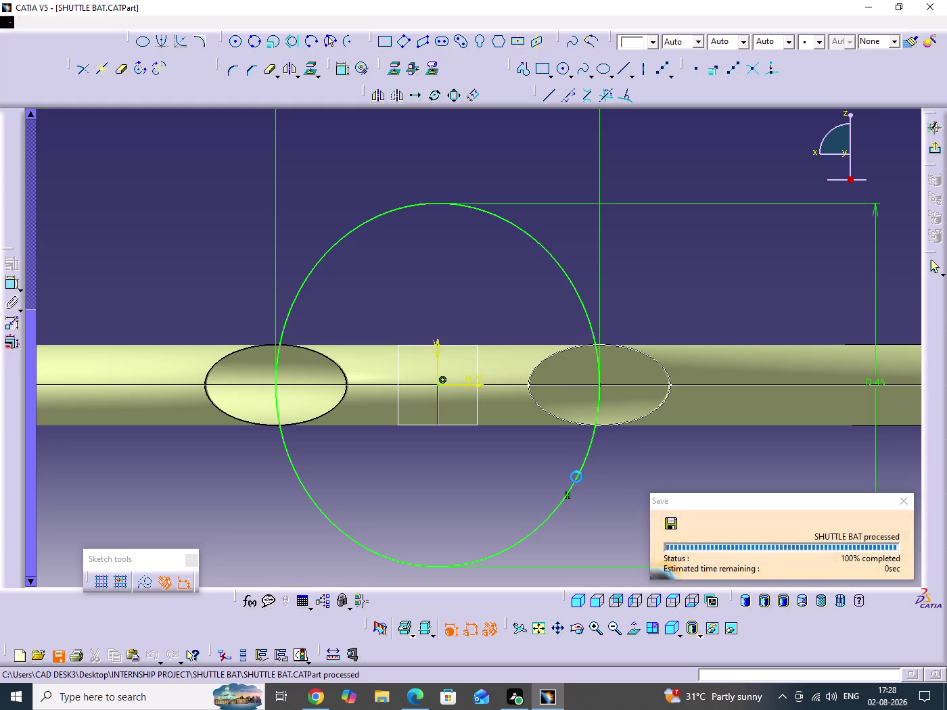
Add six equidistant points along the ellipse and exit the sketch.
click(581, 472)
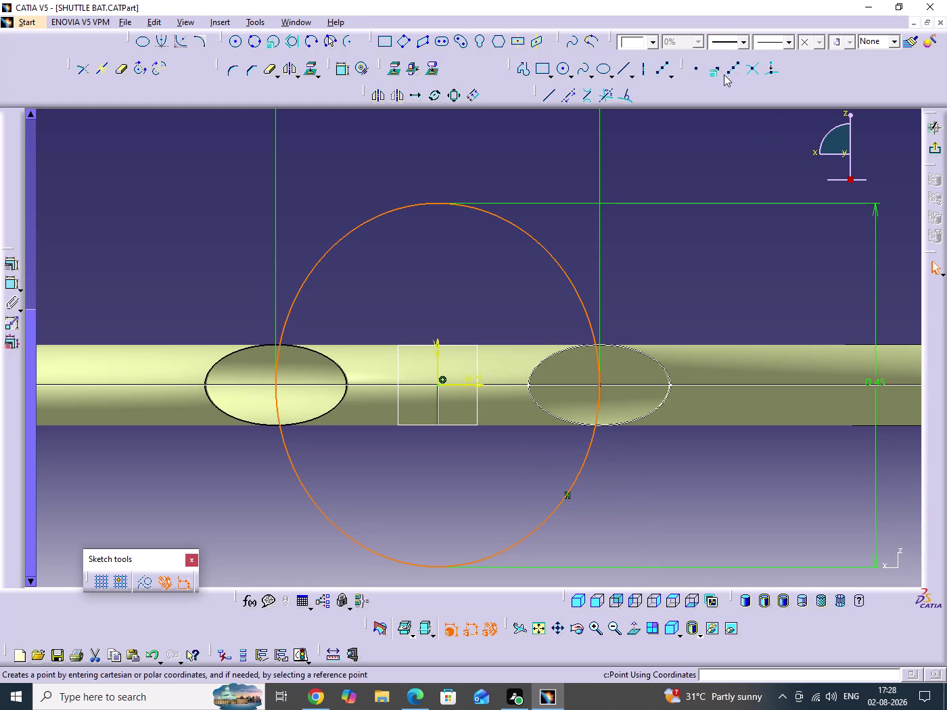
click(725, 70)
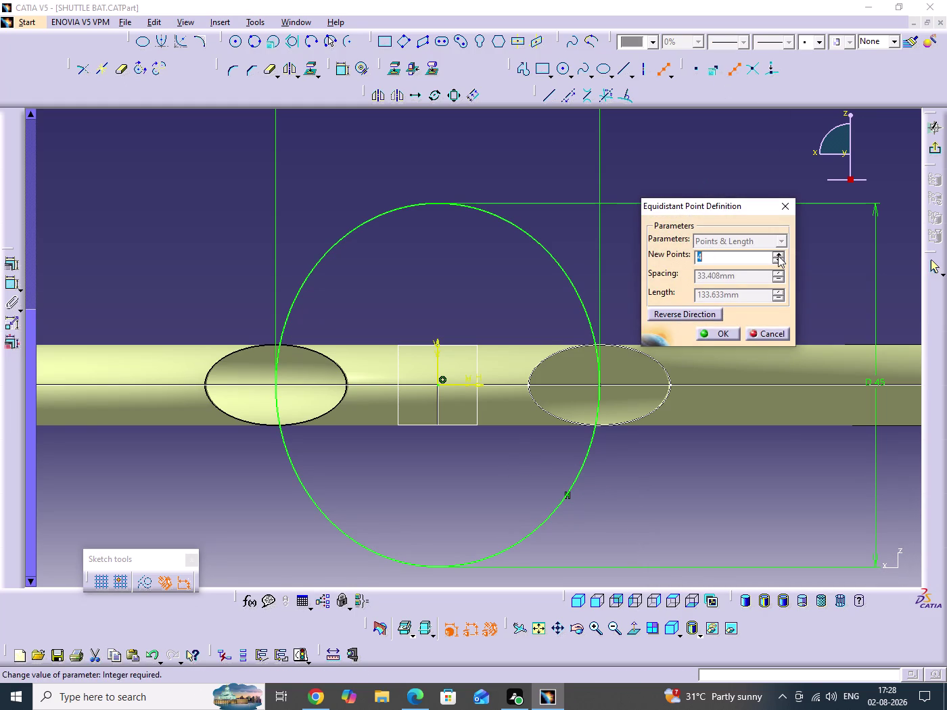
click(778, 255)
click(778, 256)
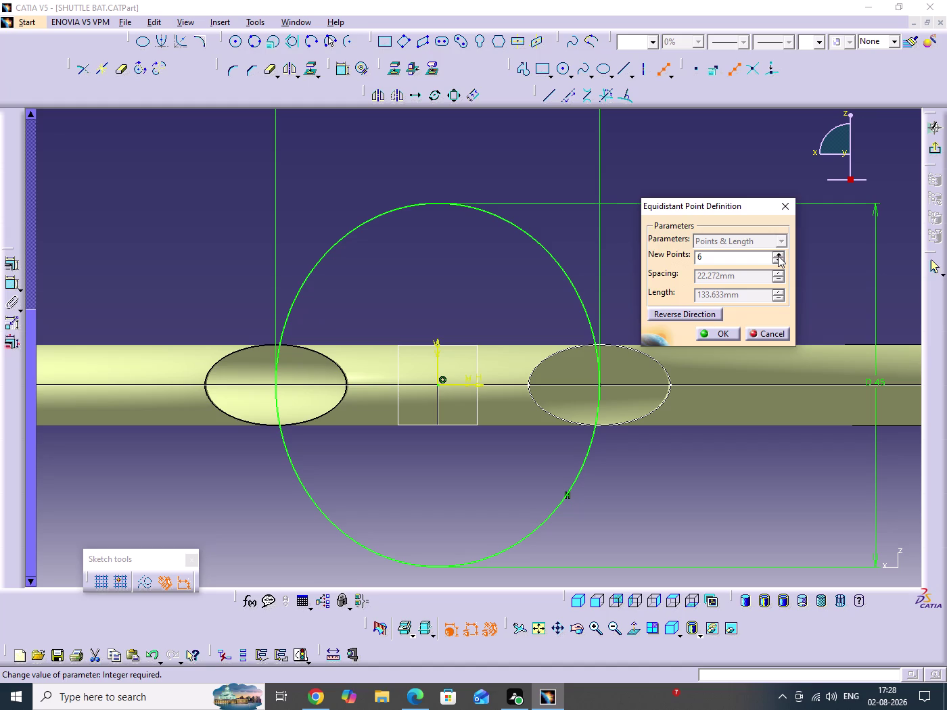
click(769, 338)
click(760, 306)
click(936, 153)
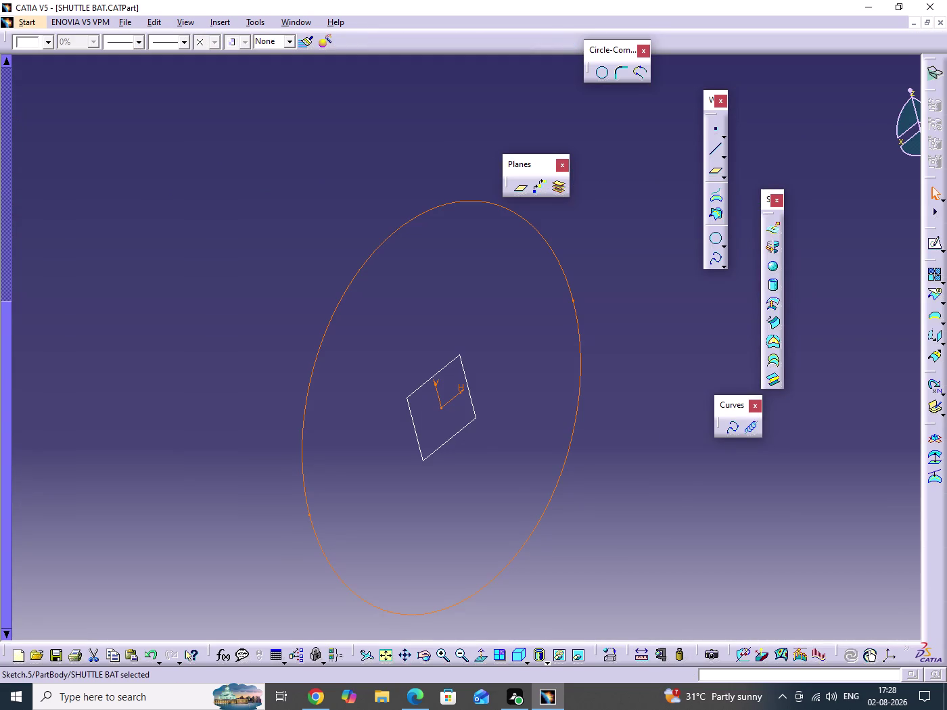
middle_drag(635, 327, 633, 456)
click(634, 327)
middle_drag(627, 457, 664, 479)
scroll(down, 3)
middle_drag(457, 379, 496, 437)
drag(458, 379, 496, 392)
middle_drag(544, 434, 599, 452)
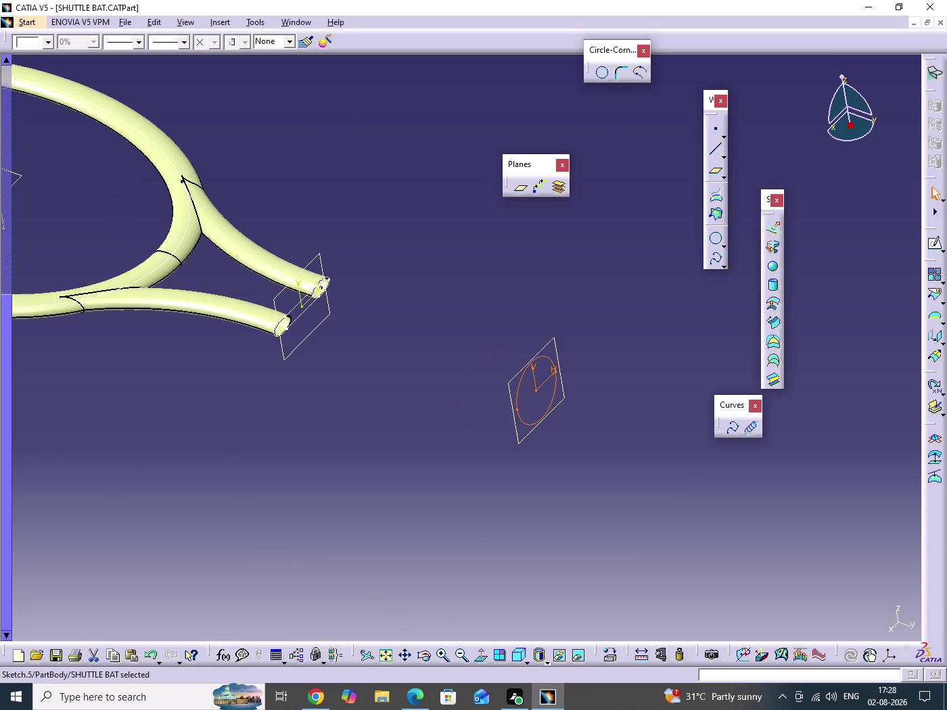
click(779, 359)
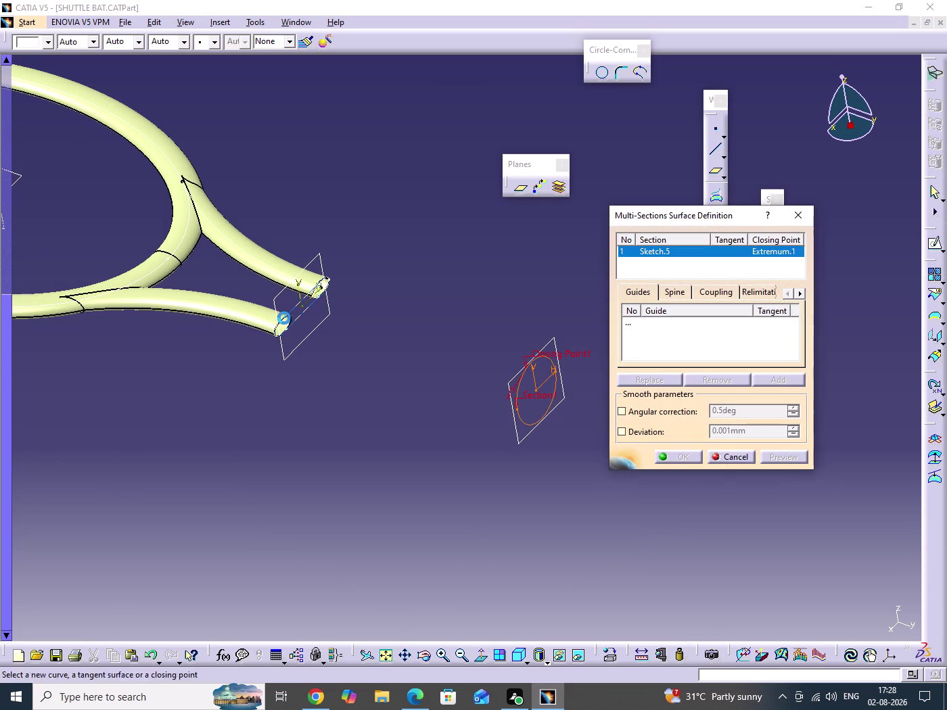
click(298, 322)
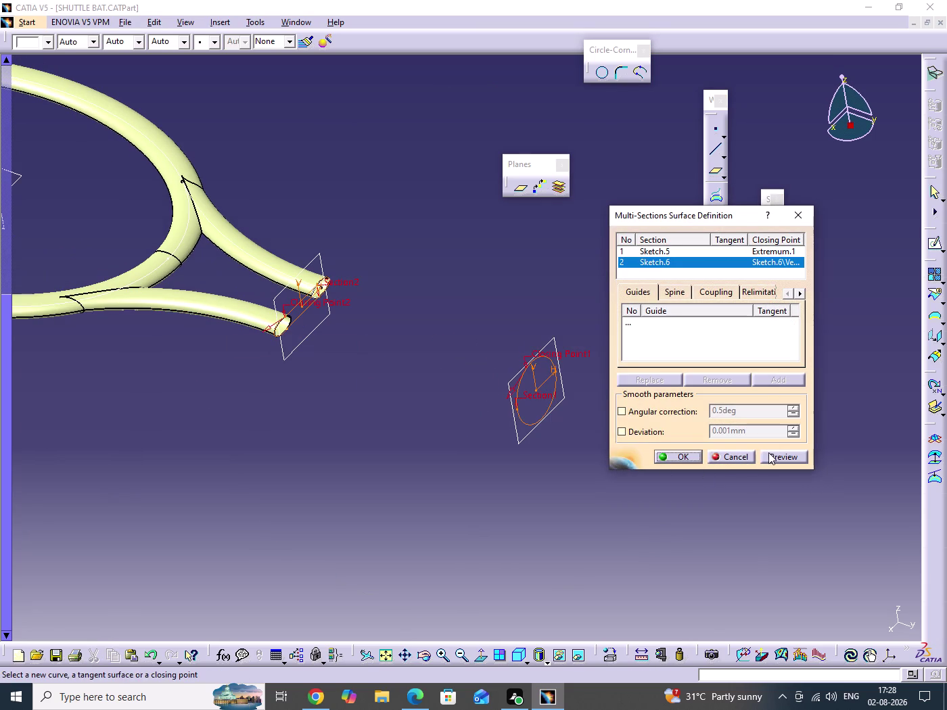
click(769, 453)
middle_drag(503, 415, 461, 502)
drag(503, 416, 462, 502)
middle_drag(461, 502, 458, 500)
middle_drag(389, 395, 416, 305)
drag(388, 395, 416, 305)
scroll(down, 3)
middle_drag(514, 448, 487, 460)
drag(514, 448, 488, 469)
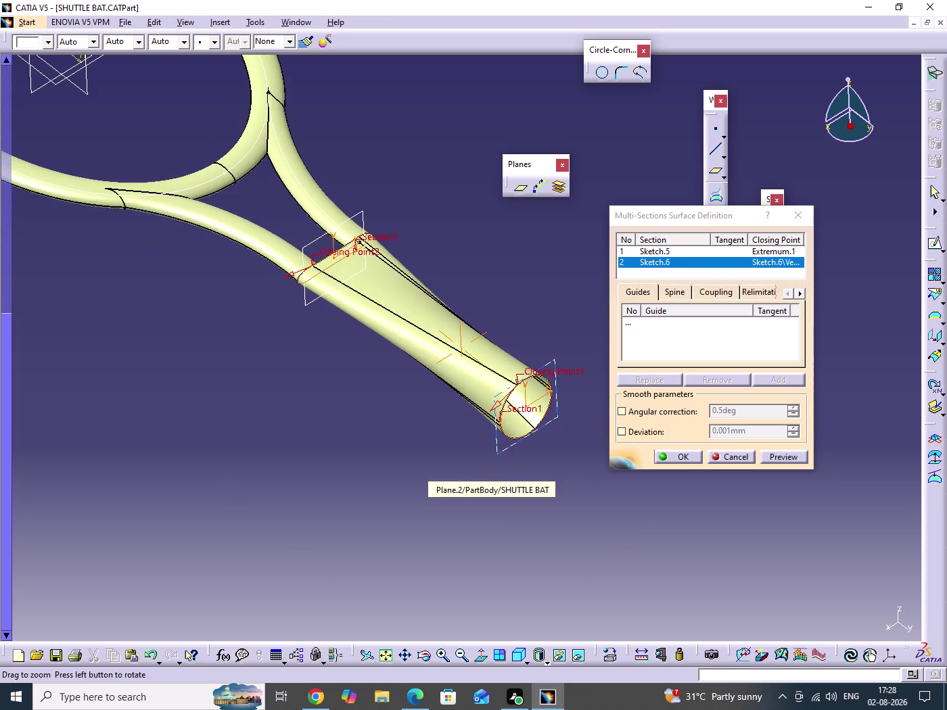
middle_drag(487, 459, 492, 379)
middle_drag(470, 492, 350, 450)
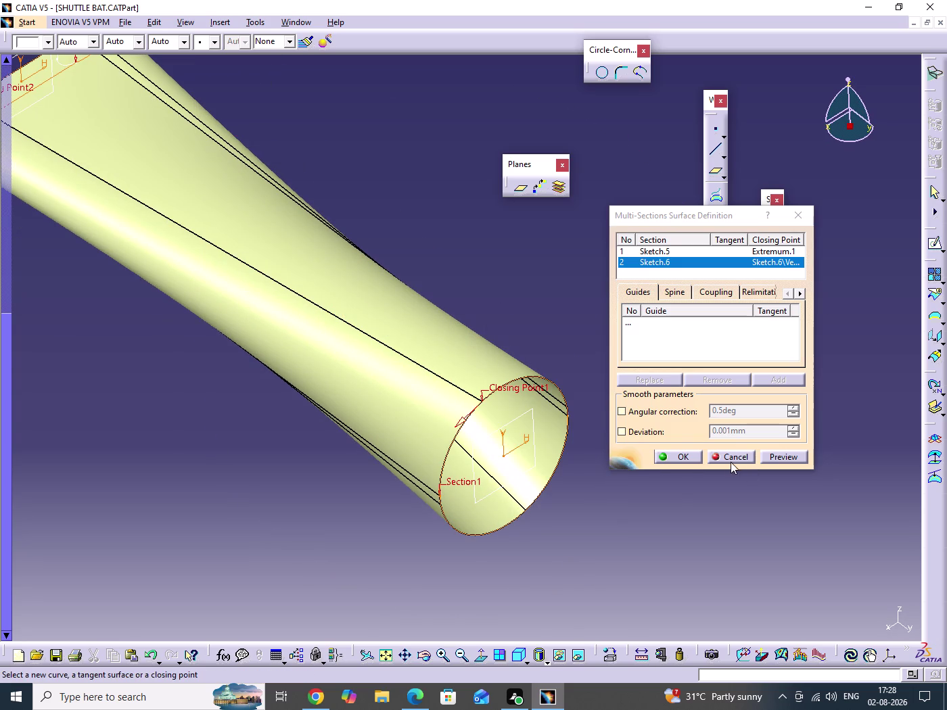
click(731, 462)
middle_drag(667, 448, 659, 527)
click(667, 447)
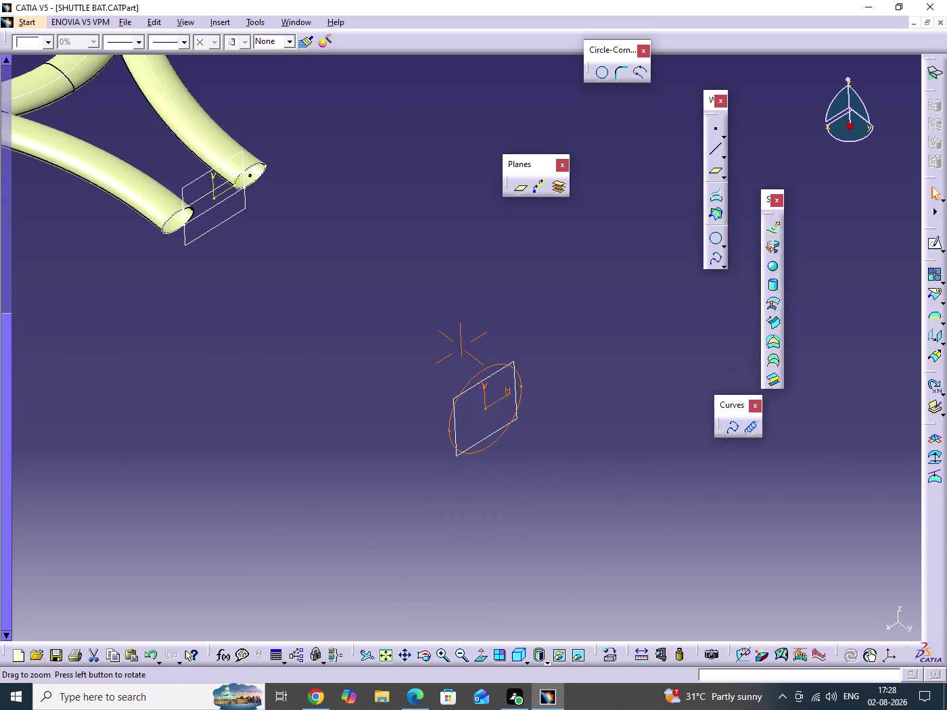
Centre the view on the ellipse sketch and start a new point, moving the Point Definition dialog aside.
middle_drag(644, 531, 680, 556)
click(671, 508)
middle_drag(658, 502, 658, 446)
click(658, 503)
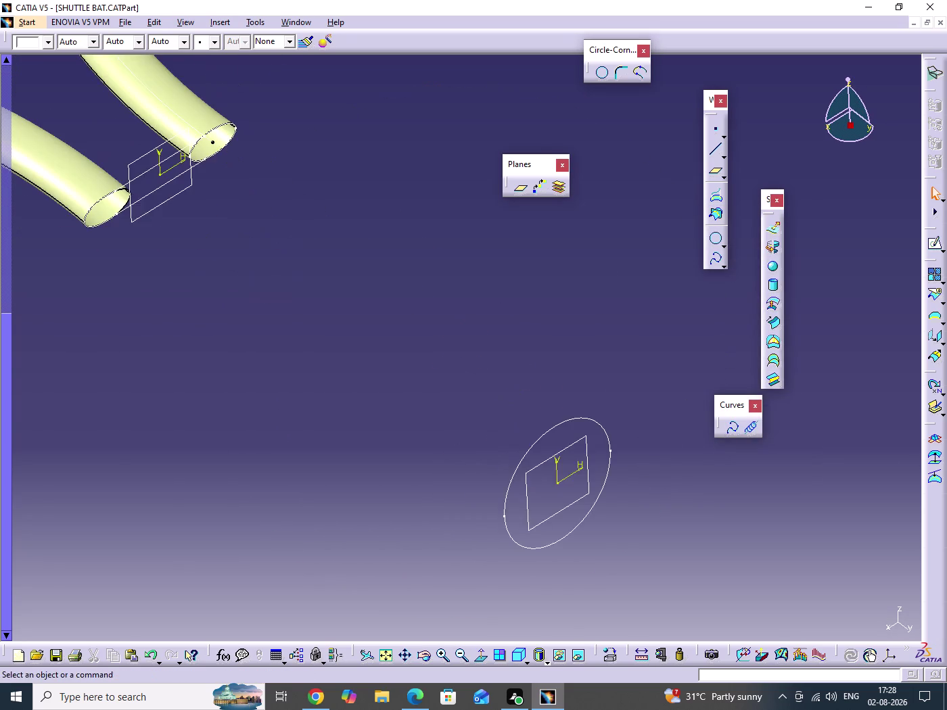
middle_drag(618, 504, 582, 453)
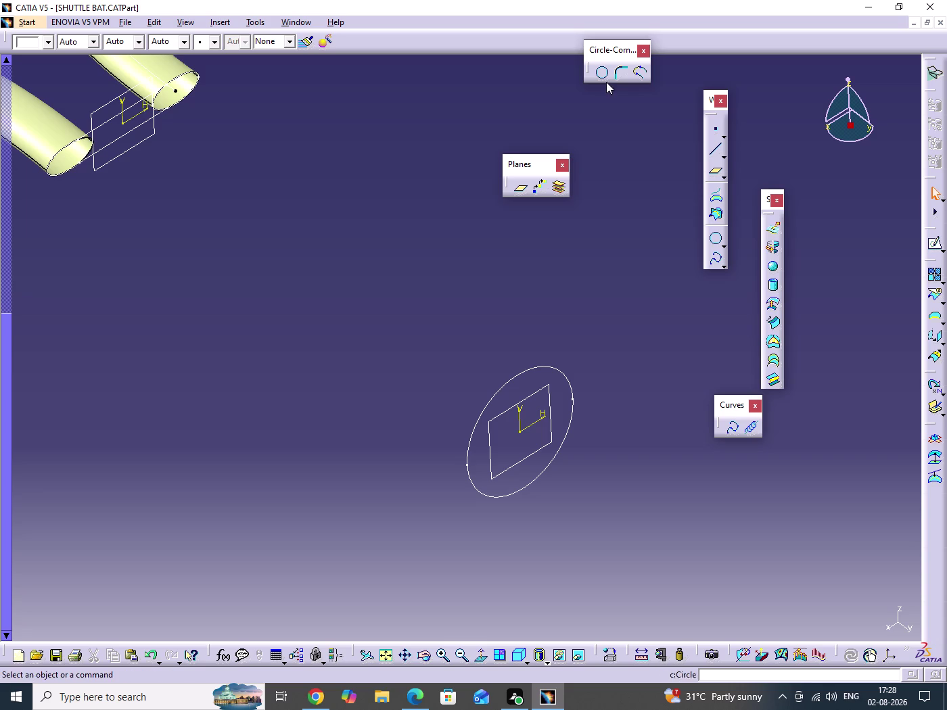
click(719, 135)
drag(614, 321, 617, 321)
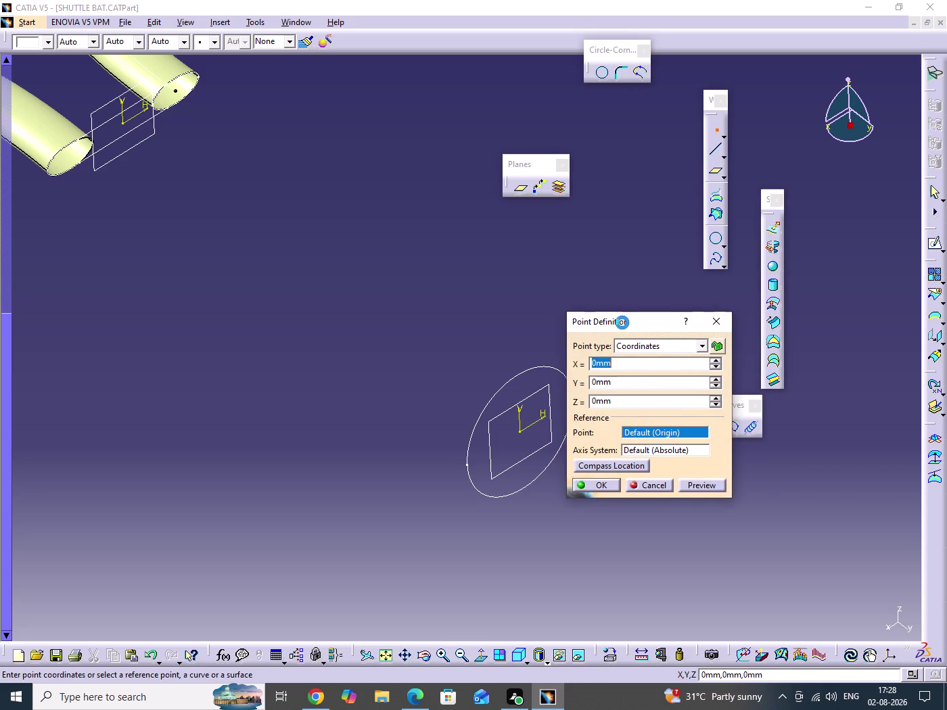
drag(617, 321, 779, 329)
click(800, 492)
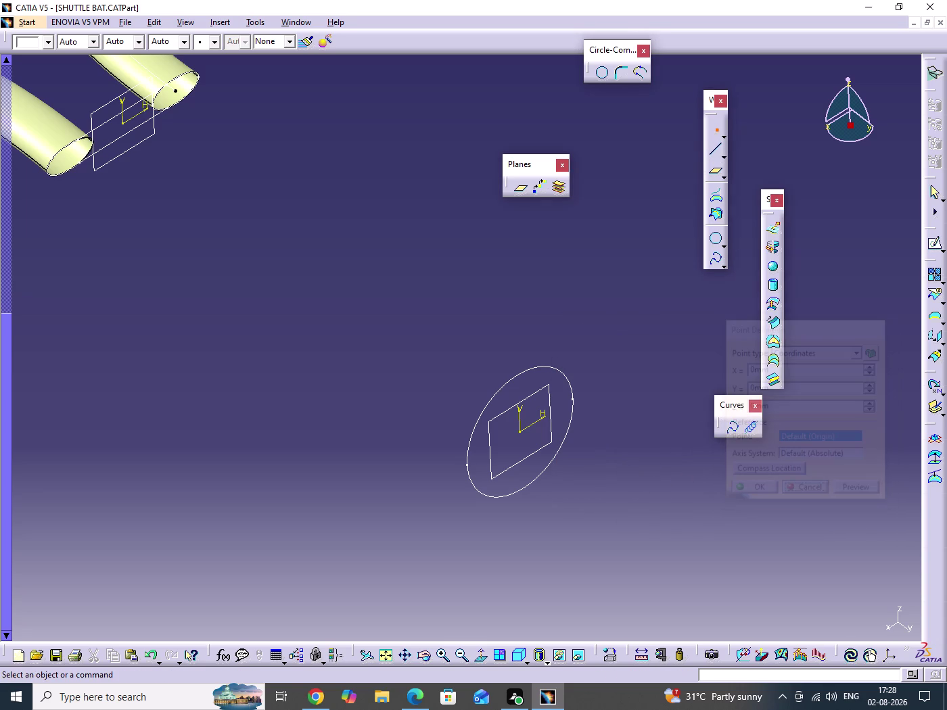
click(642, 464)
click(714, 133)
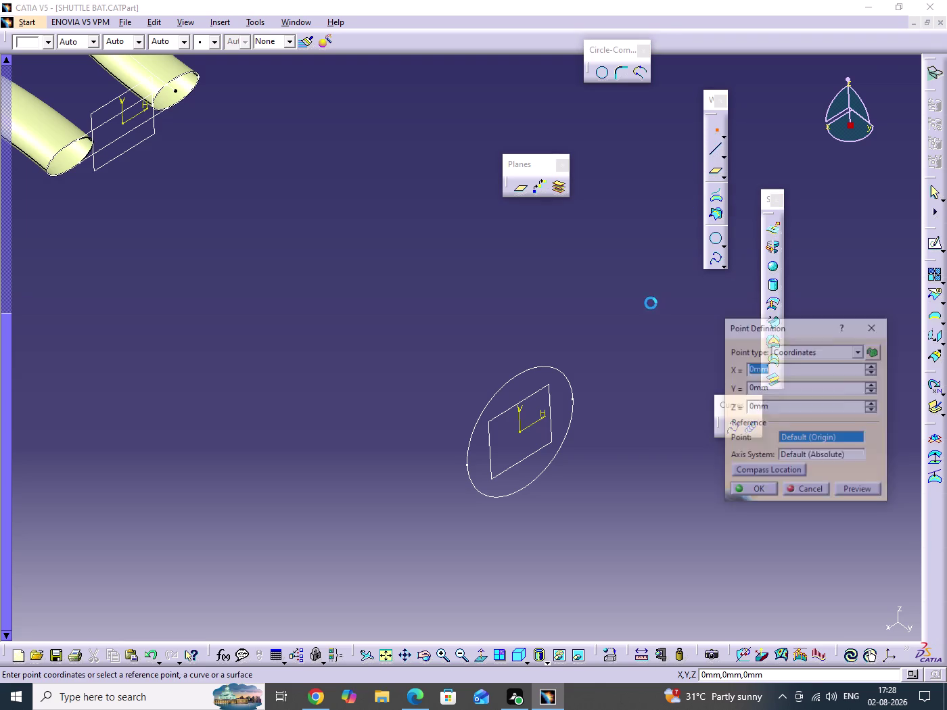
Set the point type to On curve and pick the handle ellipse as the curve.
click(795, 355)
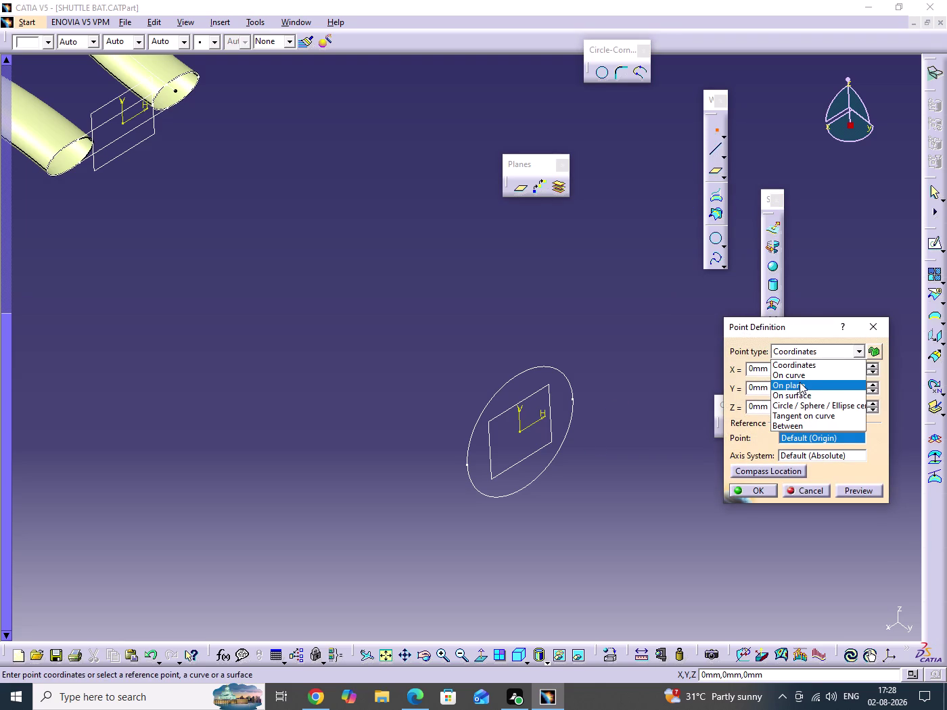
click(801, 377)
click(536, 475)
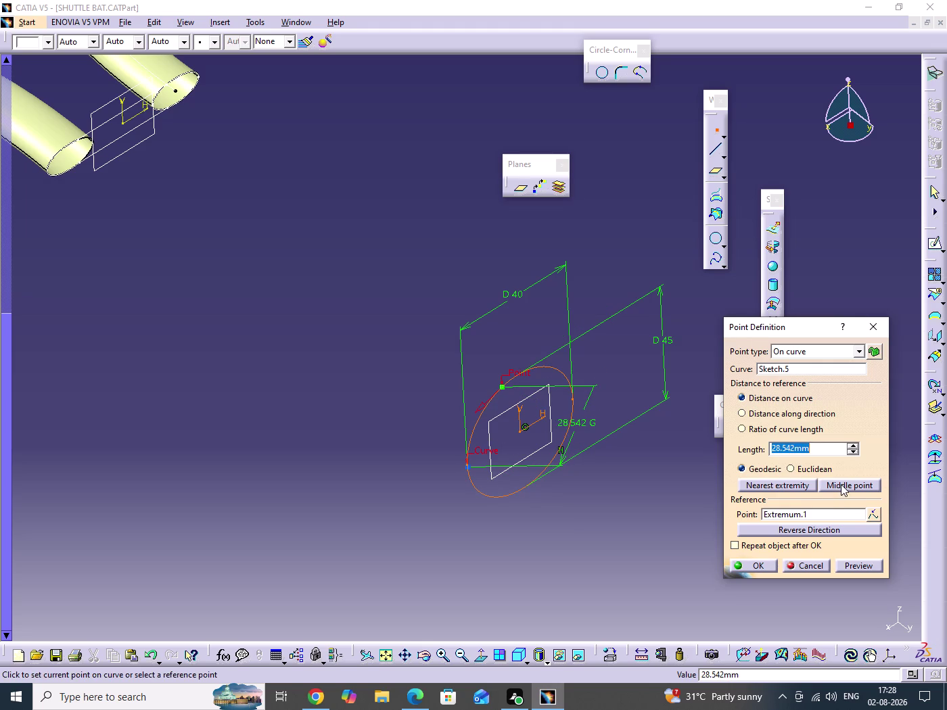
click(800, 565)
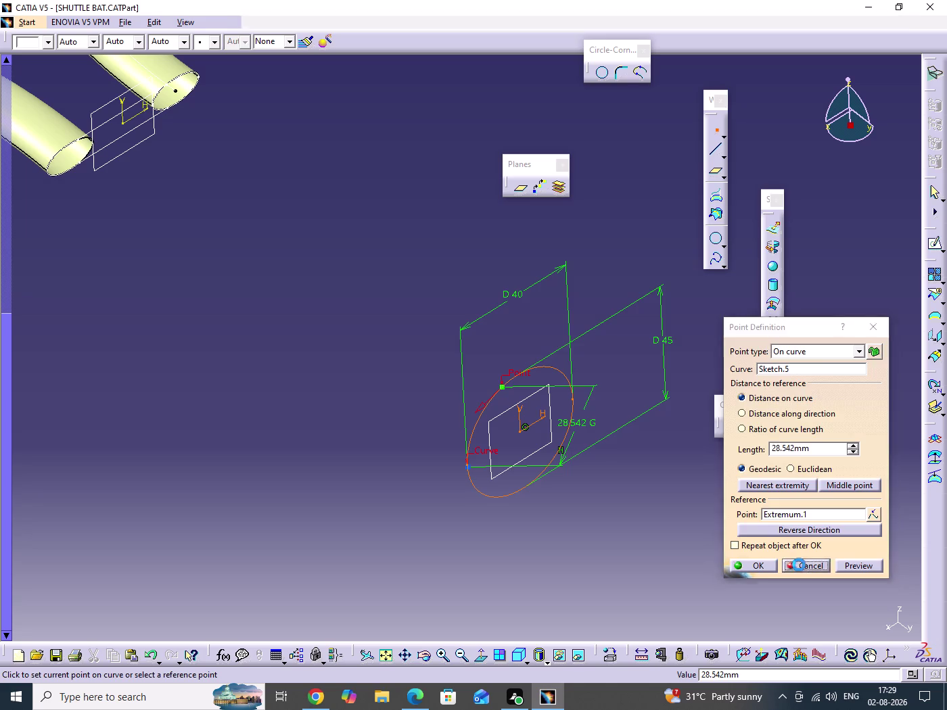
click(683, 551)
click(528, 485)
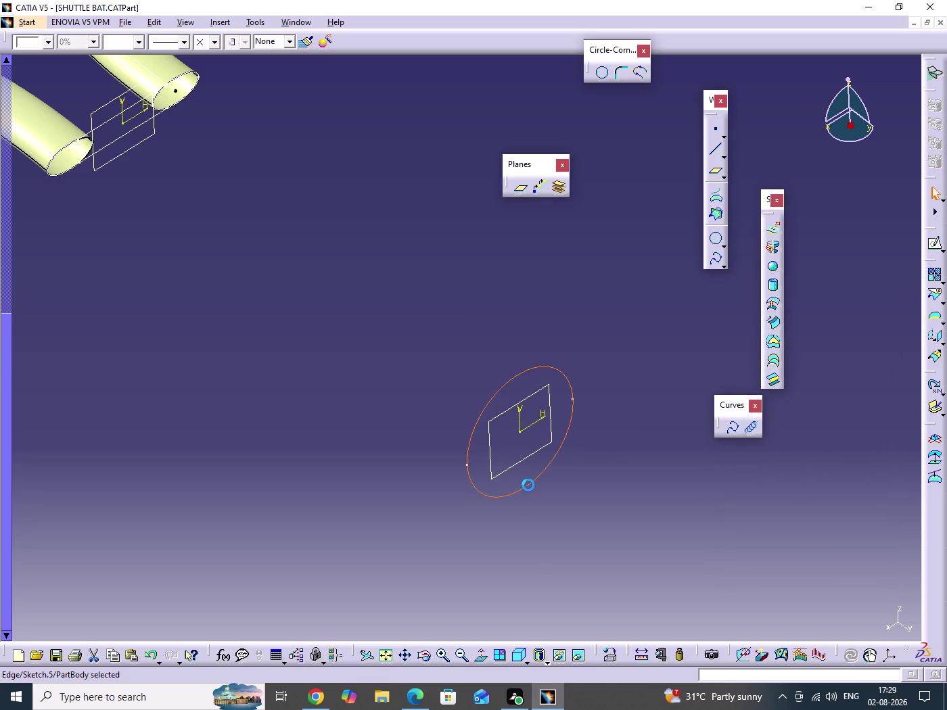
click(632, 498)
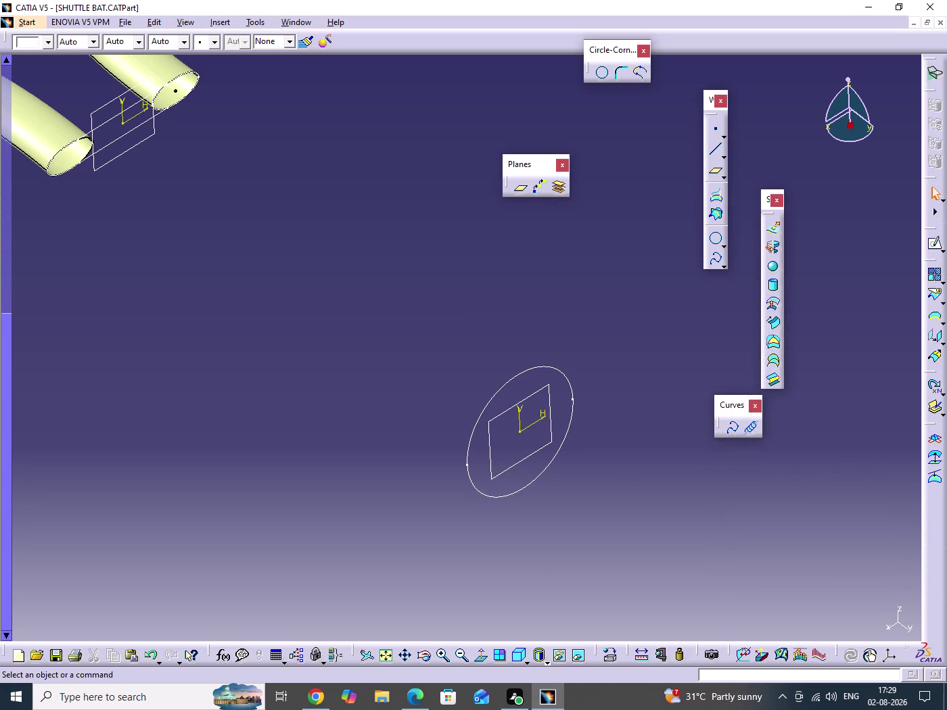
Undo four actions, then reopen and cancel the Point Definition dialog twice.
key(ctrl+z)
key(ctrl+z)
key(ctrl+z)
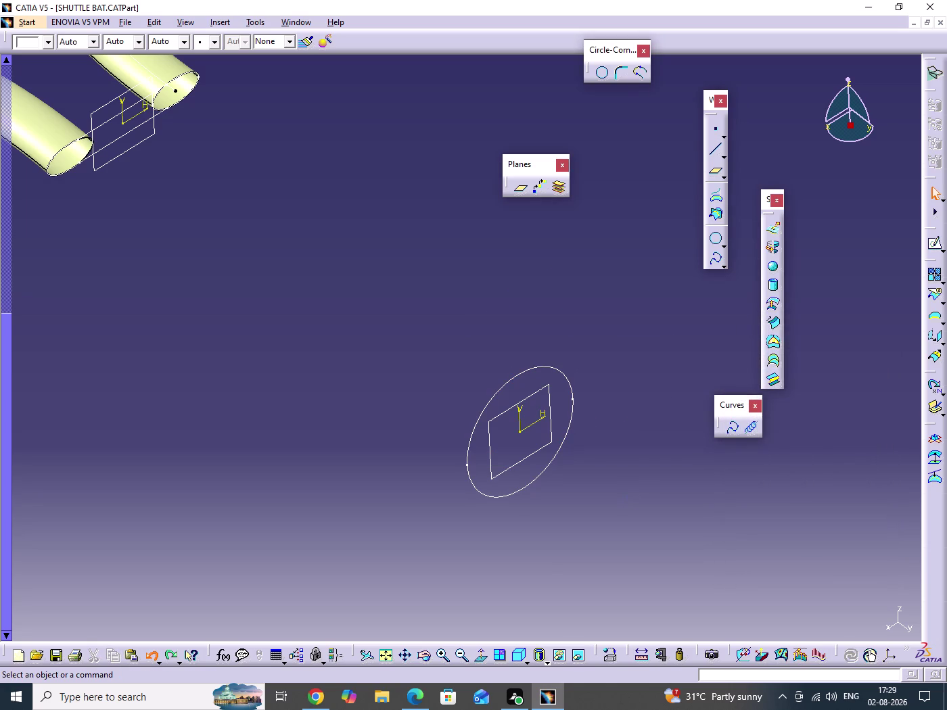
key(ctrl+z)
click(633, 498)
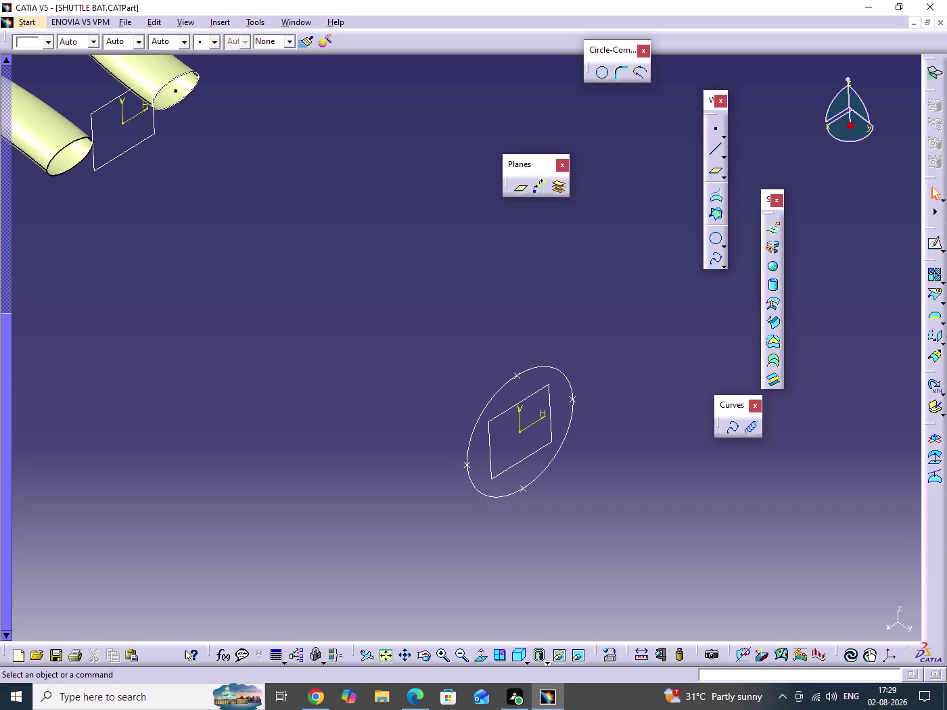
key(ctrl+y)
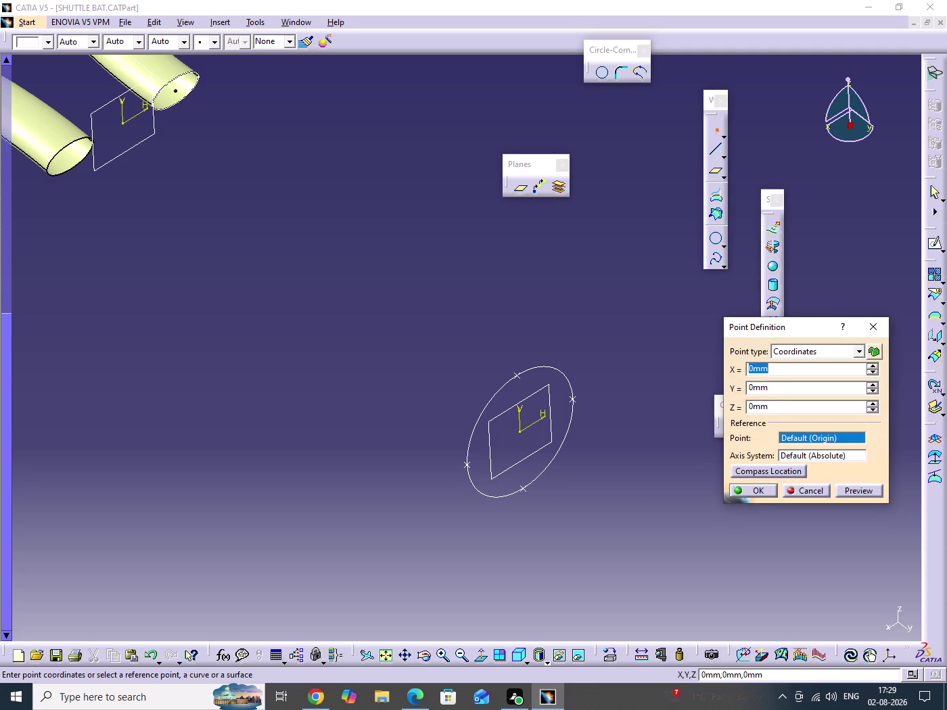
click(817, 494)
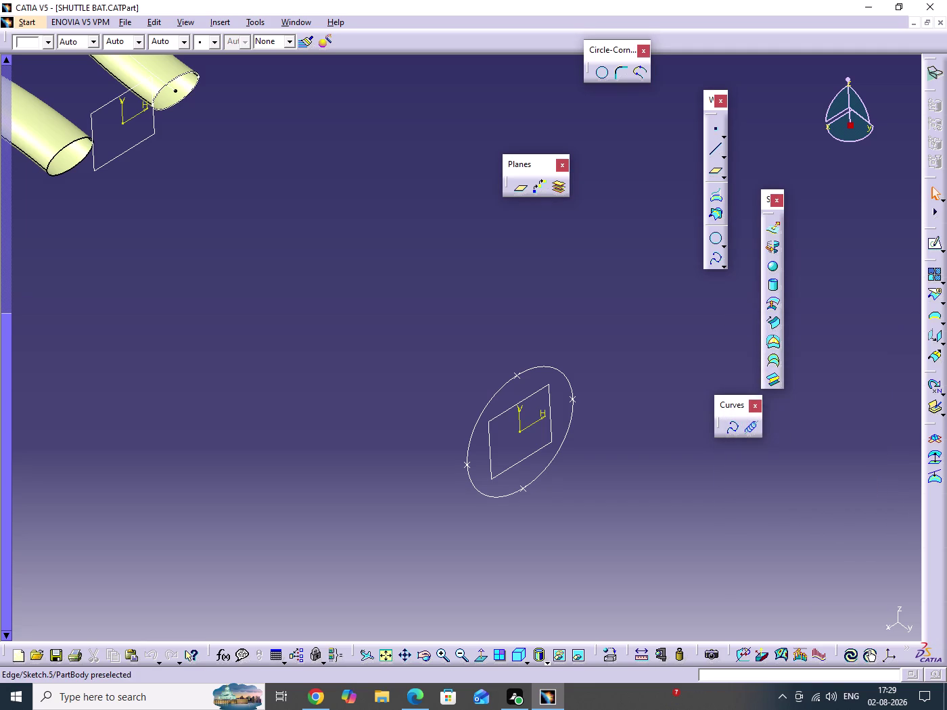
key(ctrl+y)
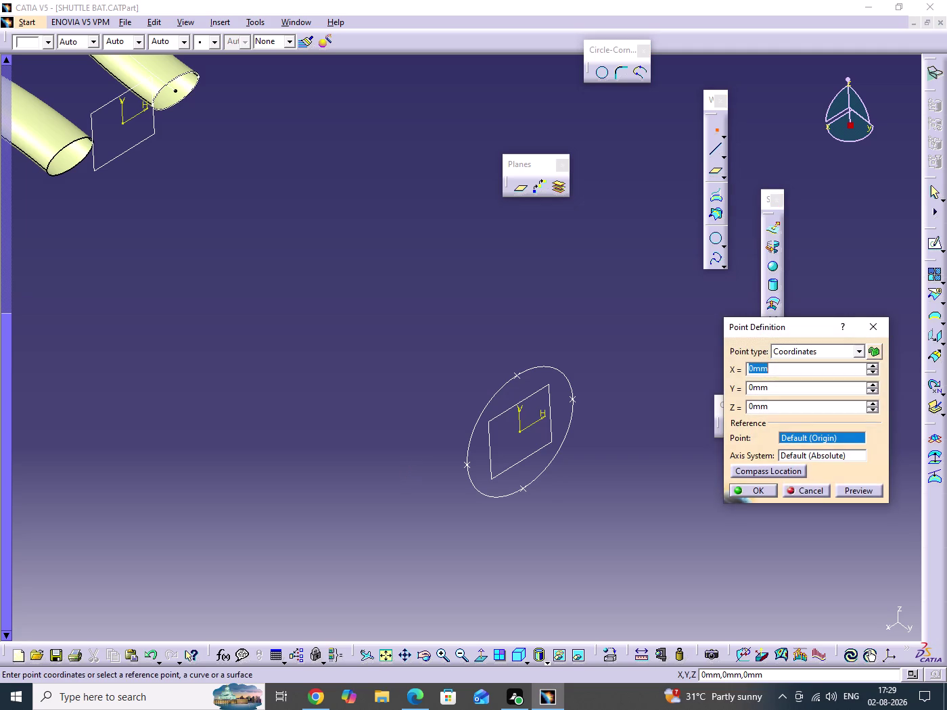
click(817, 493)
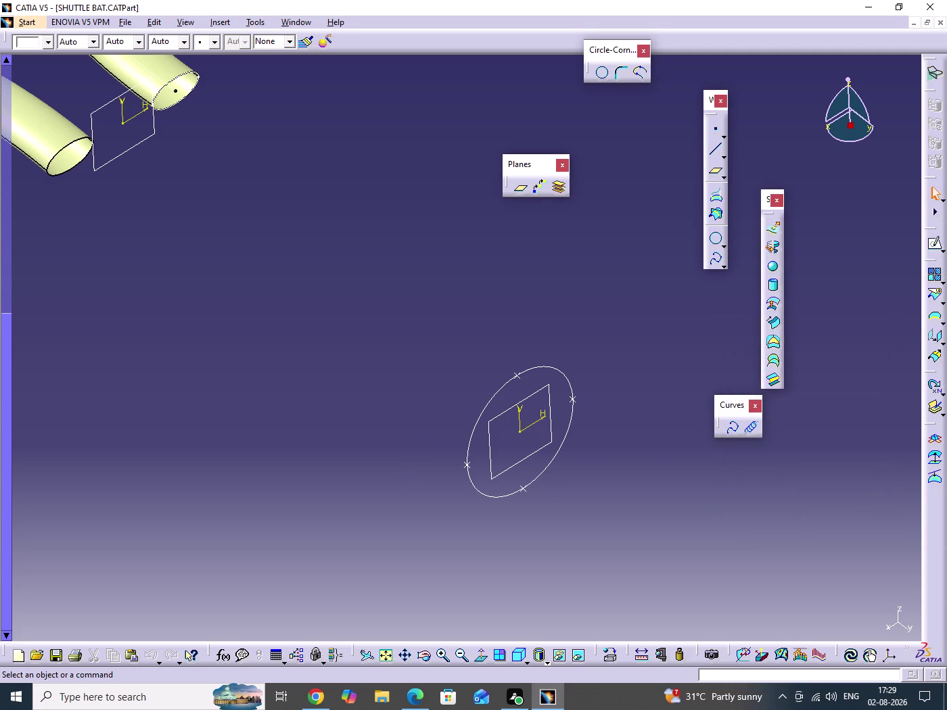
Pan the view back to the two open tube ends.
middle_drag(381, 414, 525, 587)
click(433, 414)
middle_drag(400, 451, 541, 456)
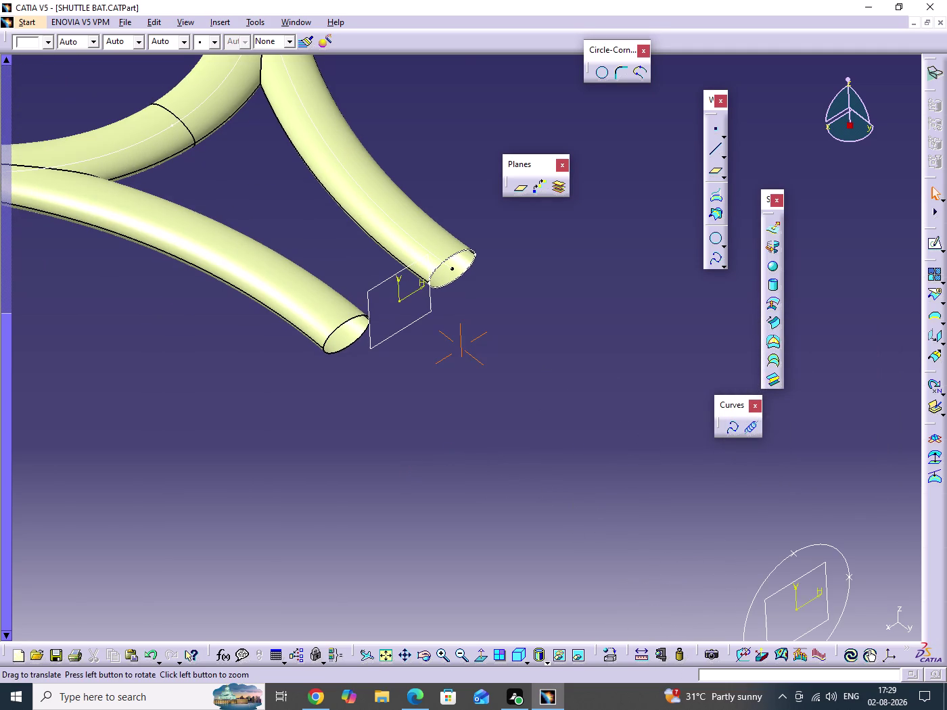
Select Plane.1, the plane between the two tube ends.
right_click(460, 281)
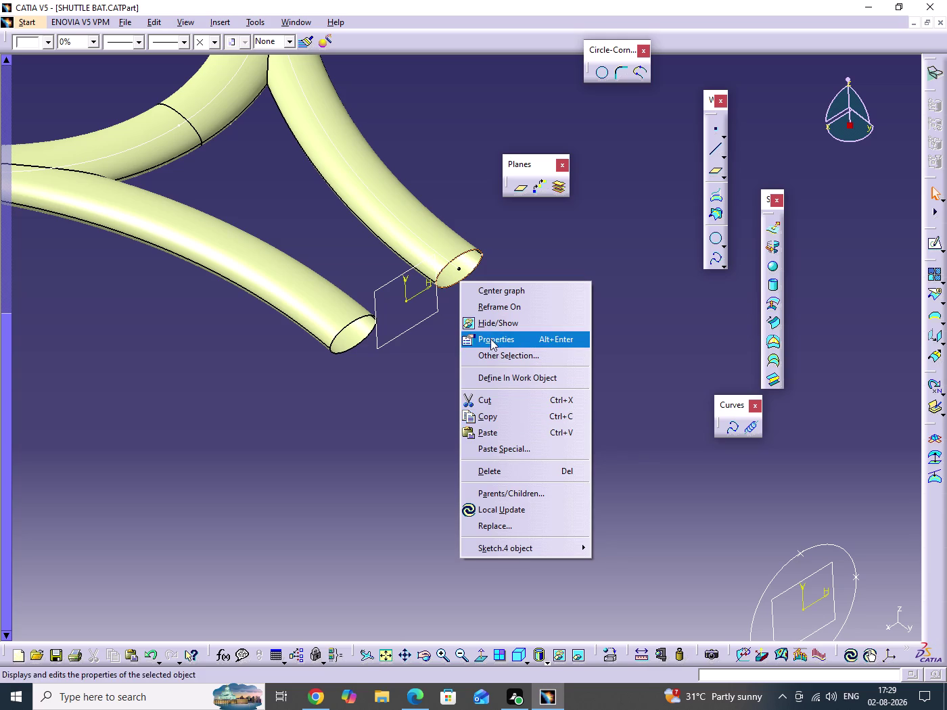
click(493, 330)
click(471, 418)
middle_drag(521, 459, 448, 388)
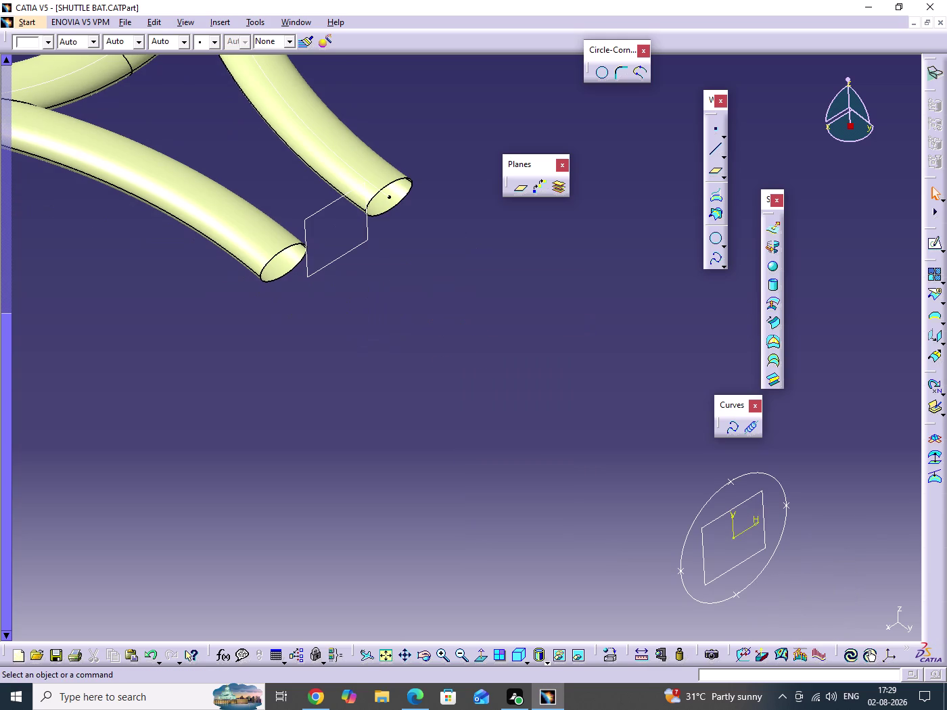
click(352, 253)
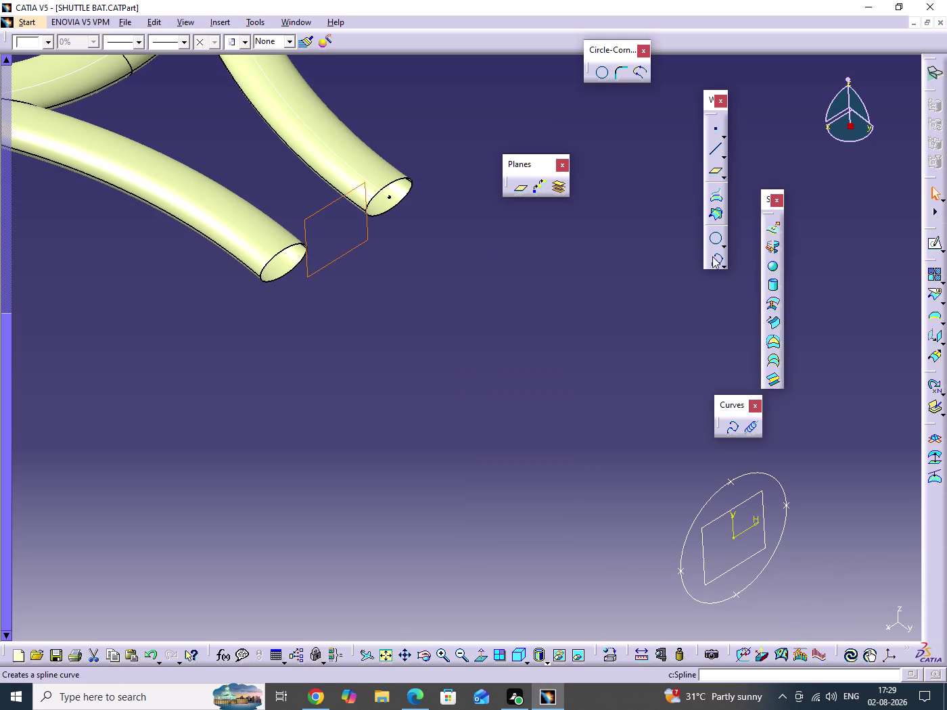
click(941, 246)
drag(901, 251, 851, 268)
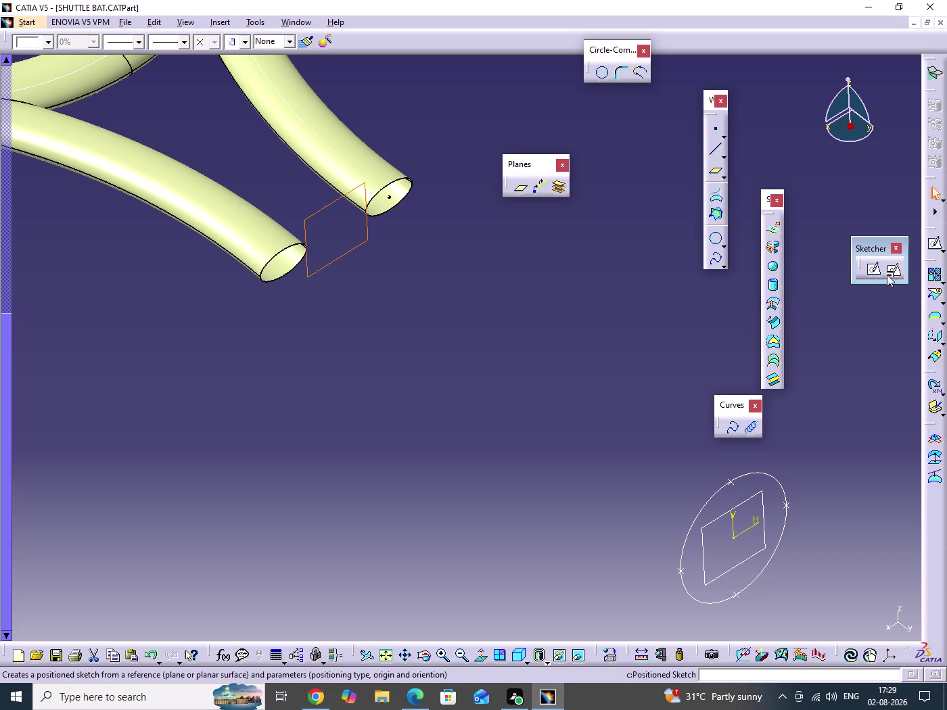
Create a positioned sketch on Plane.1 and frame the tube-end sections.
click(892, 271)
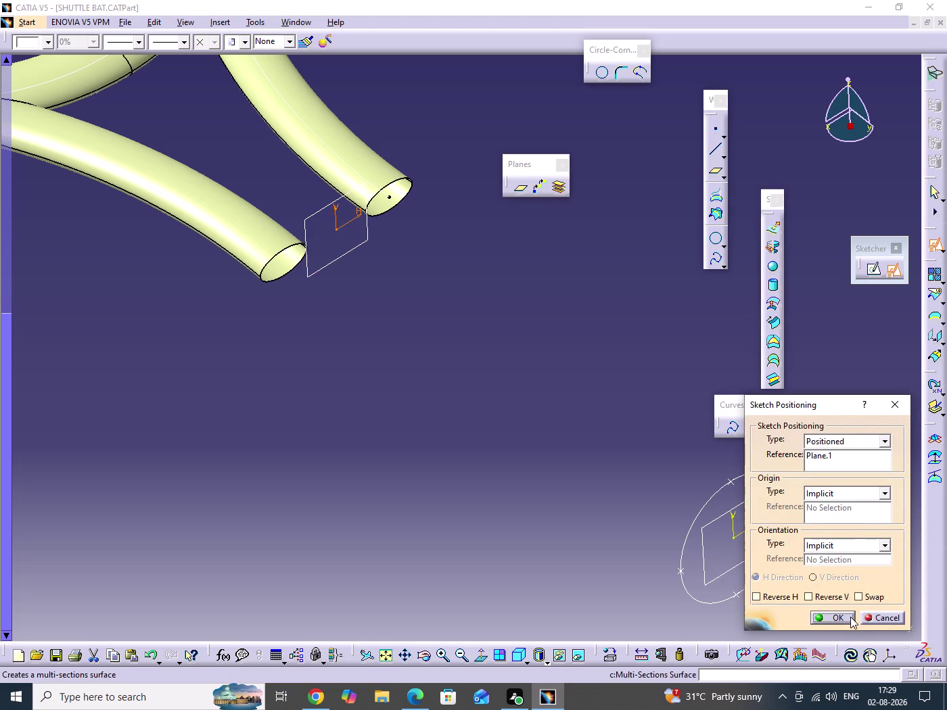
click(850, 617)
middle_drag(567, 481, 571, 352)
scroll(down, 3)
click(567, 462)
middle_drag(571, 351, 729, 694)
middle_drag(473, 431, 610, 545)
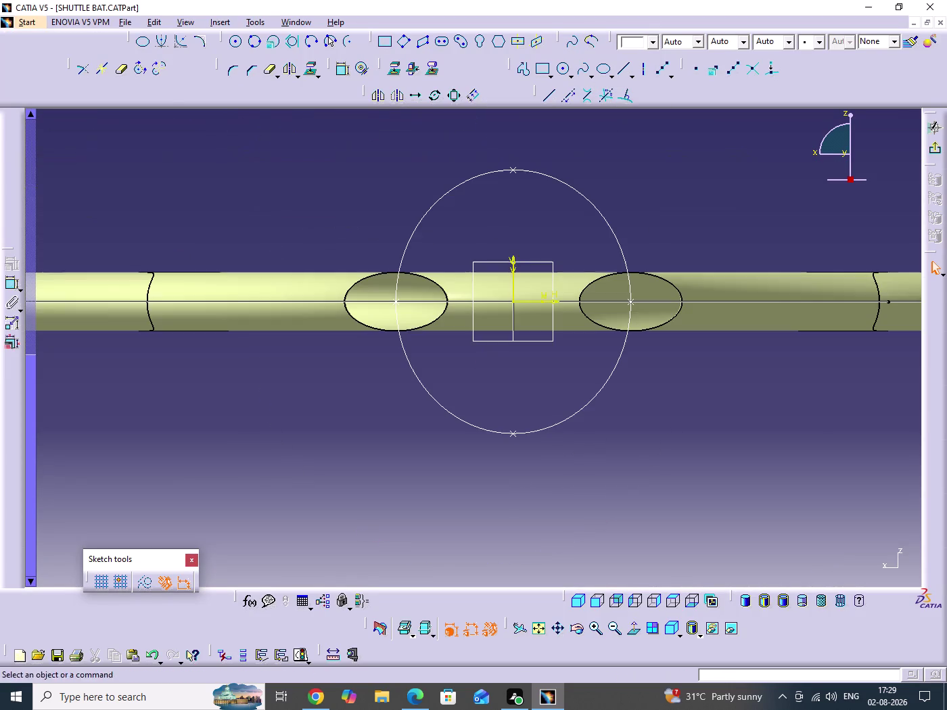
Select the left and right tube cross-sections and project them into the sketch.
middle_drag(593, 504, 597, 469)
click(593, 504)
middle_drag(583, 466, 624, 590)
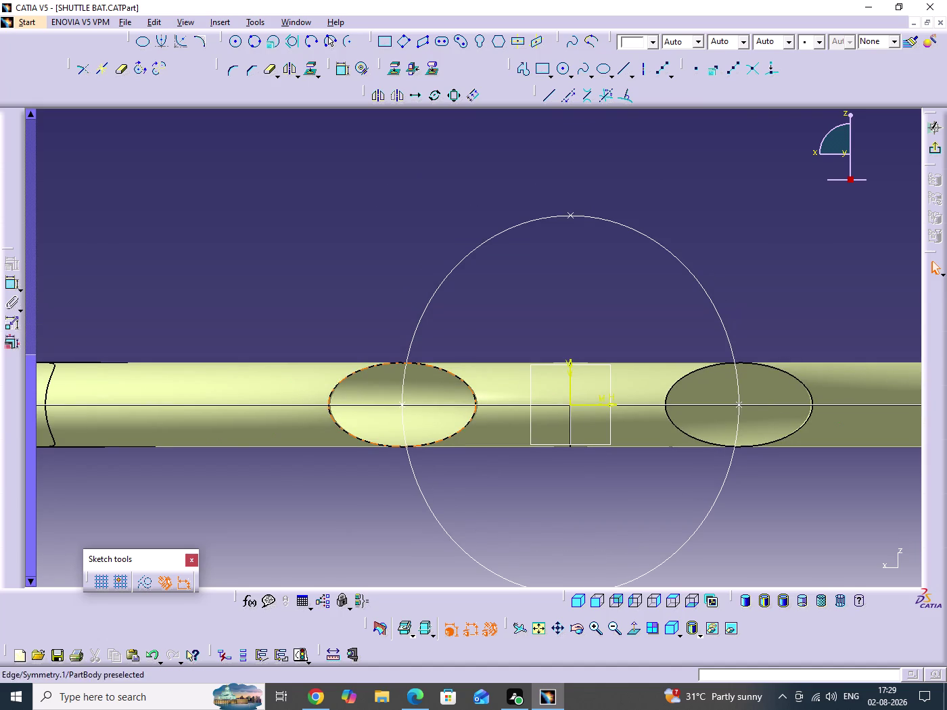
click(441, 441)
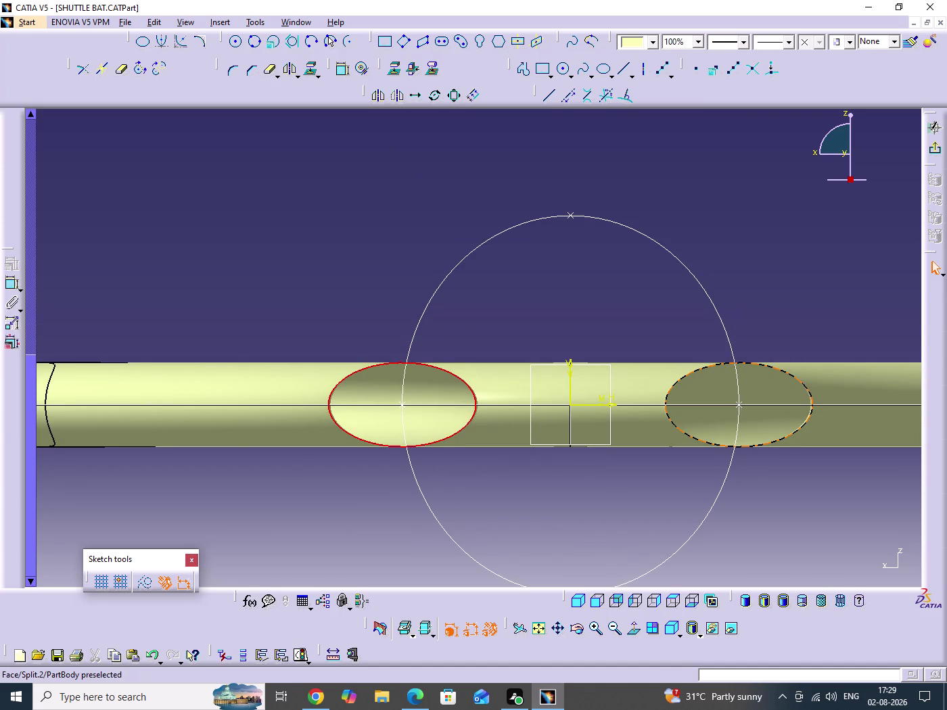
click(700, 442)
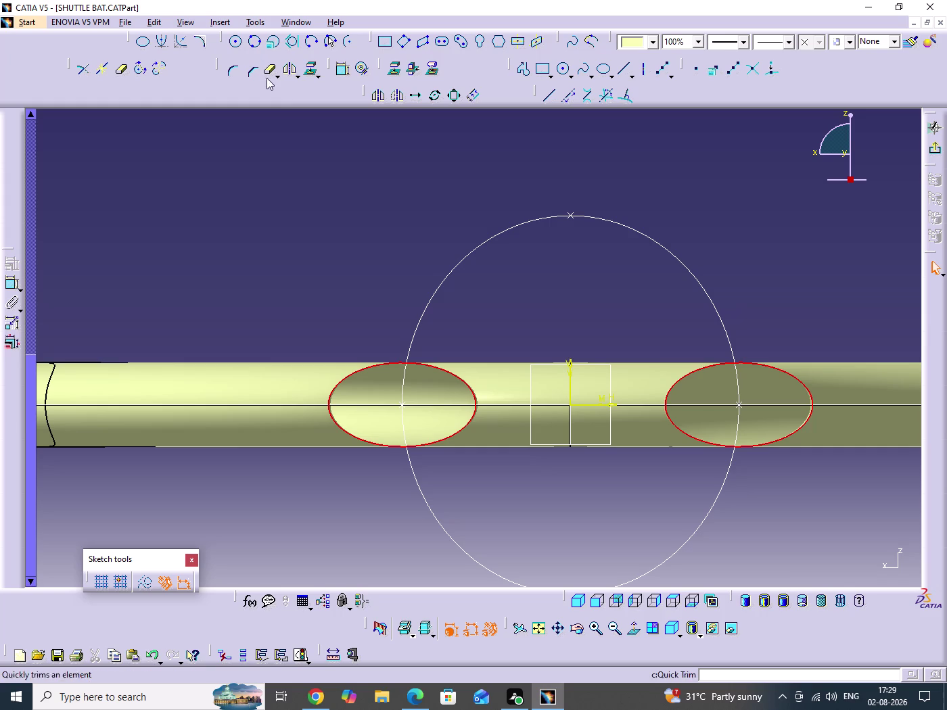
click(389, 69)
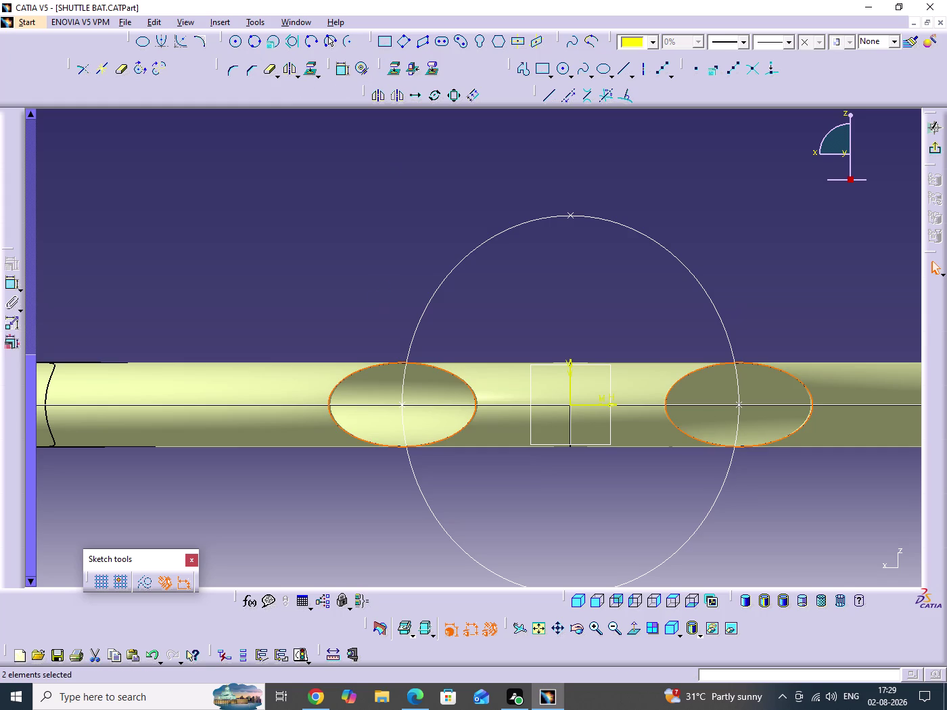
Isolate the two projected ellipses through the Selected objects menu.
right_click(372, 369)
click(439, 574)
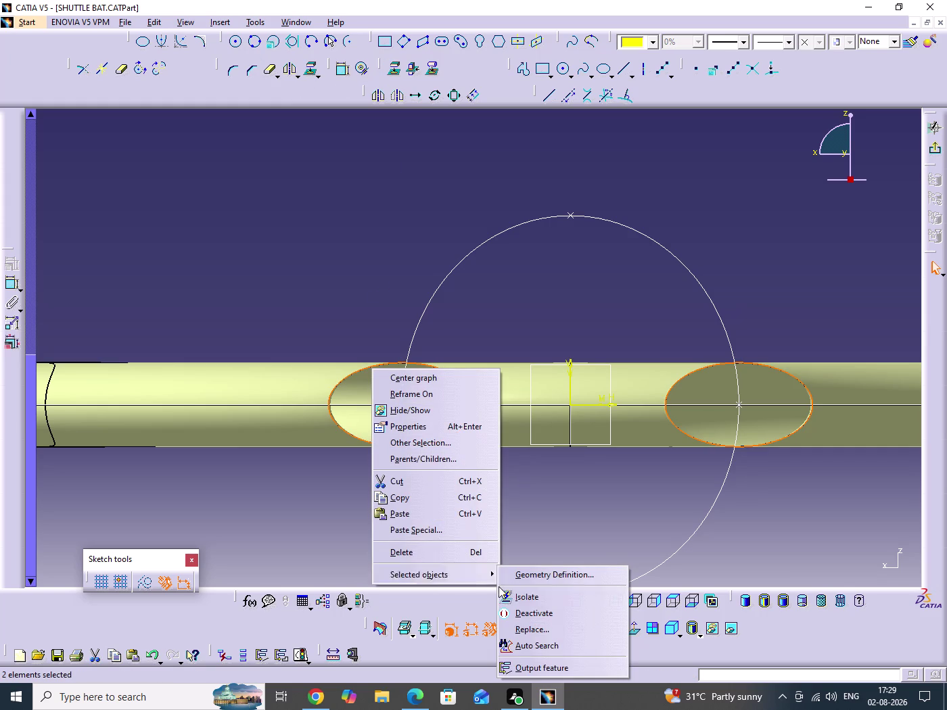
click(517, 593)
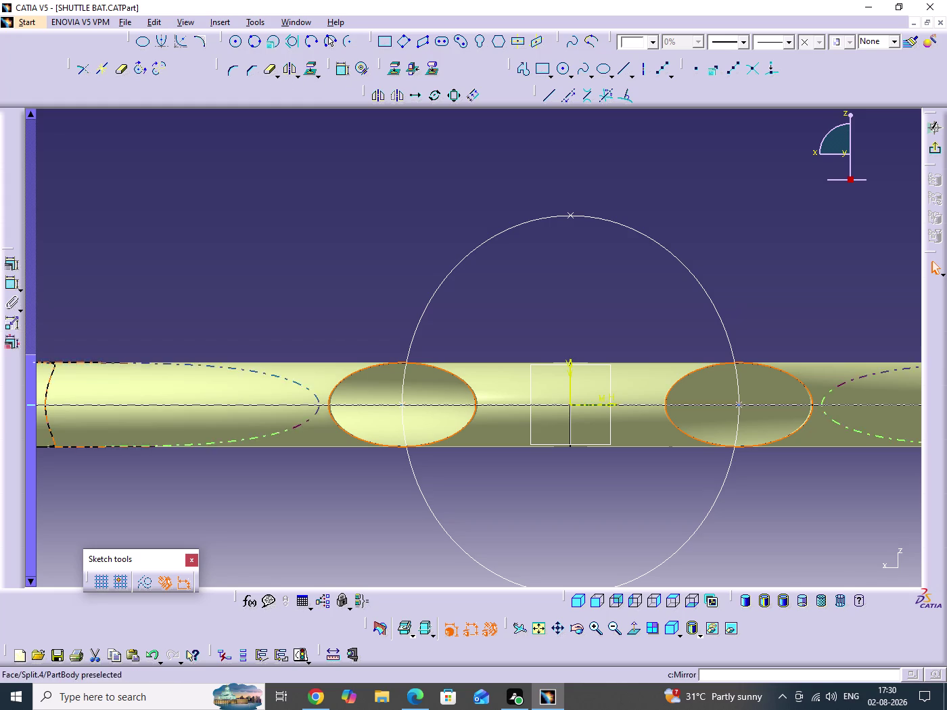
right_click(384, 365)
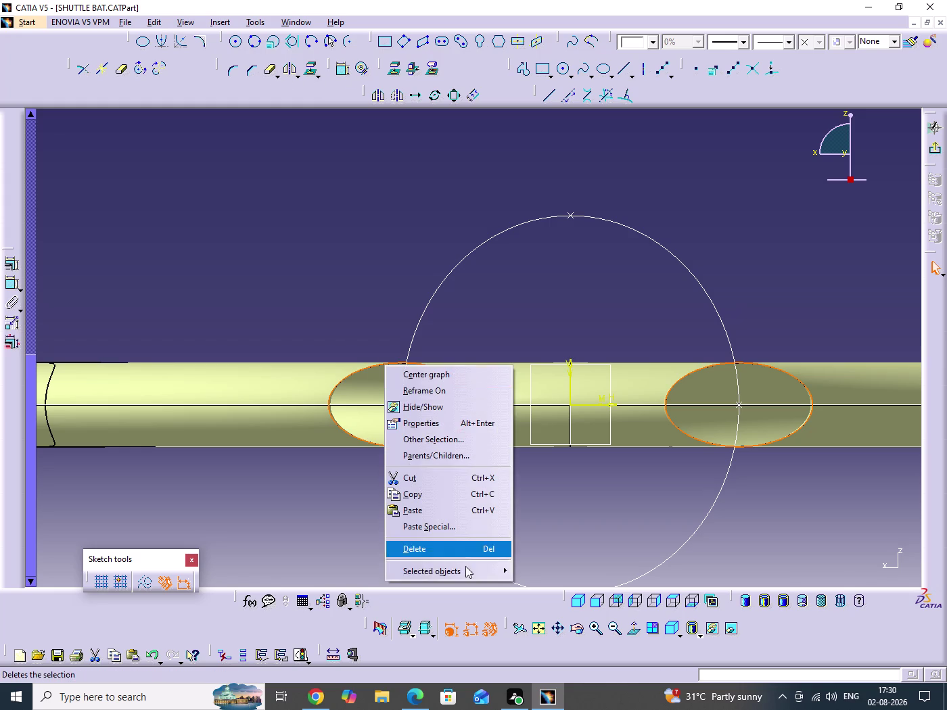
click(466, 579)
click(530, 575)
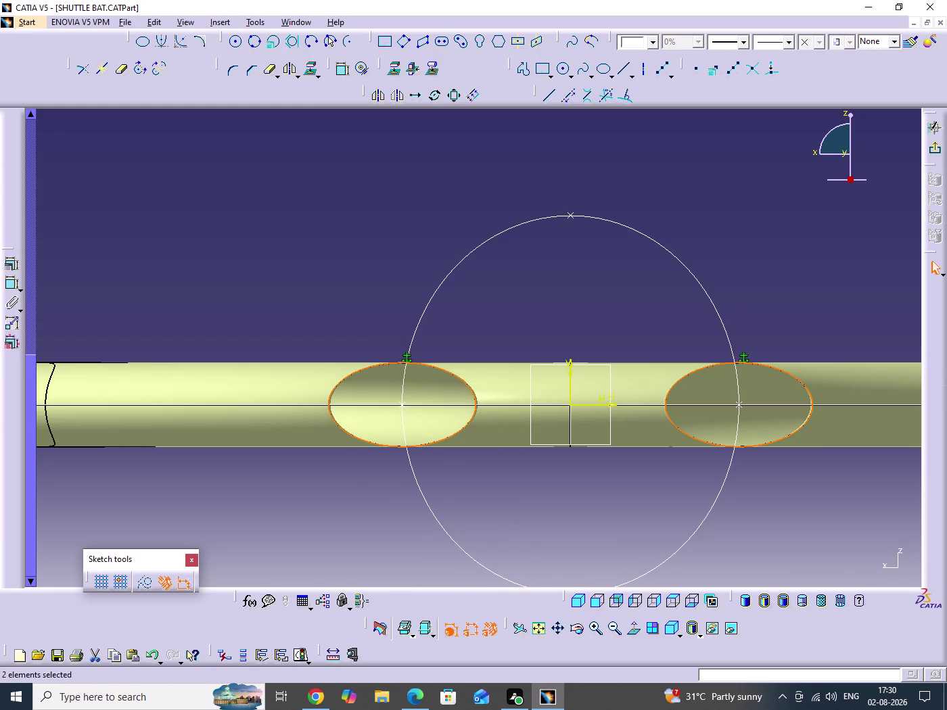
click(351, 256)
click(434, 175)
middle_drag(431, 212, 370, 185)
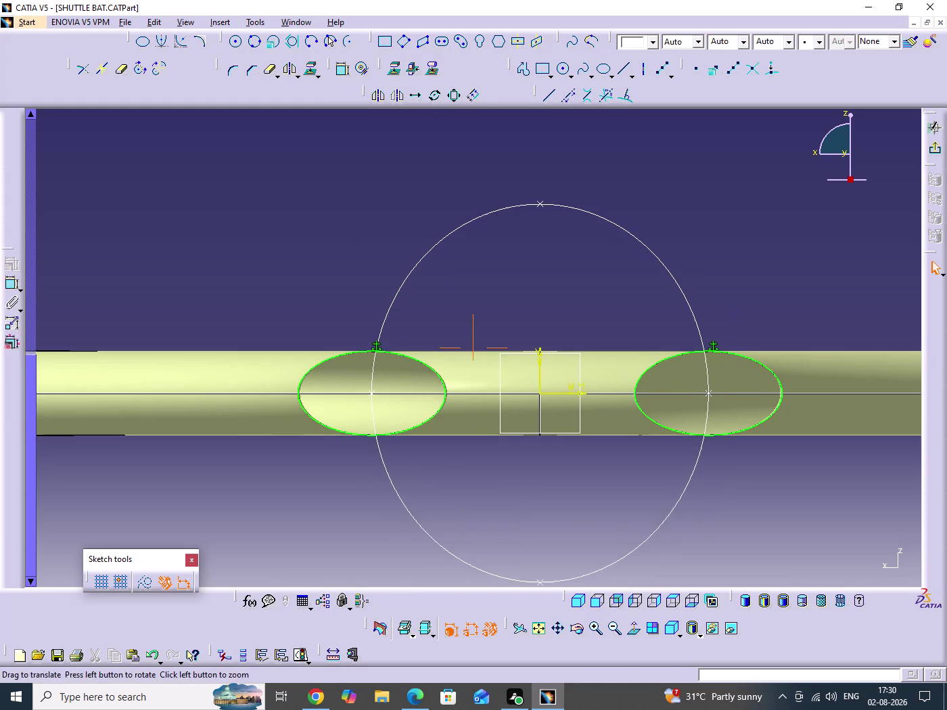
middle_drag(371, 185, 348, 169)
Draw the top line from the left ellipse to the right ellipse.
double_click(544, 100)
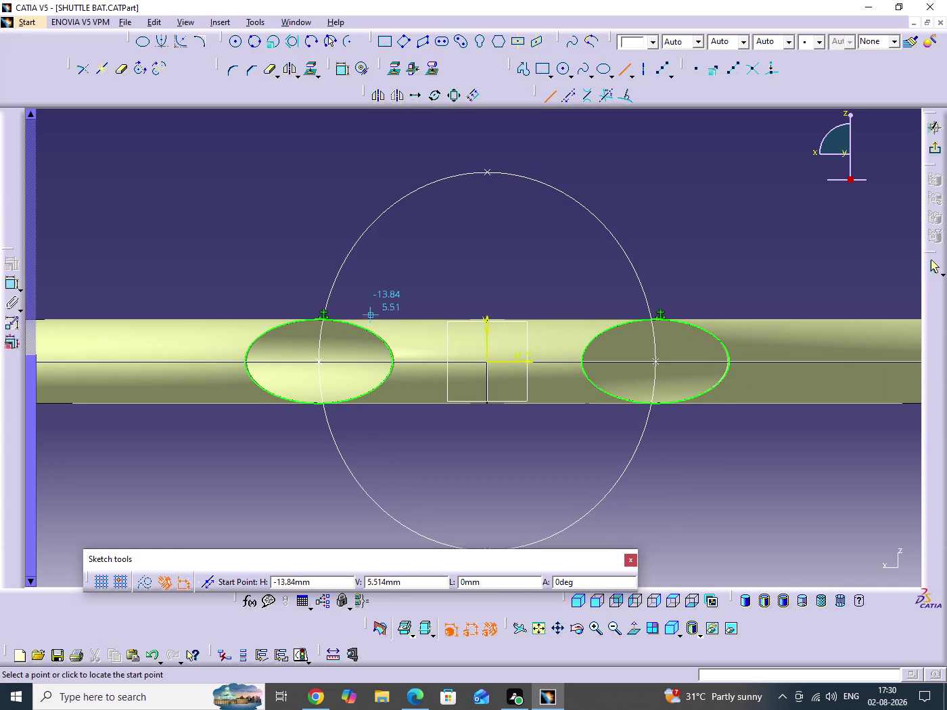
click(373, 332)
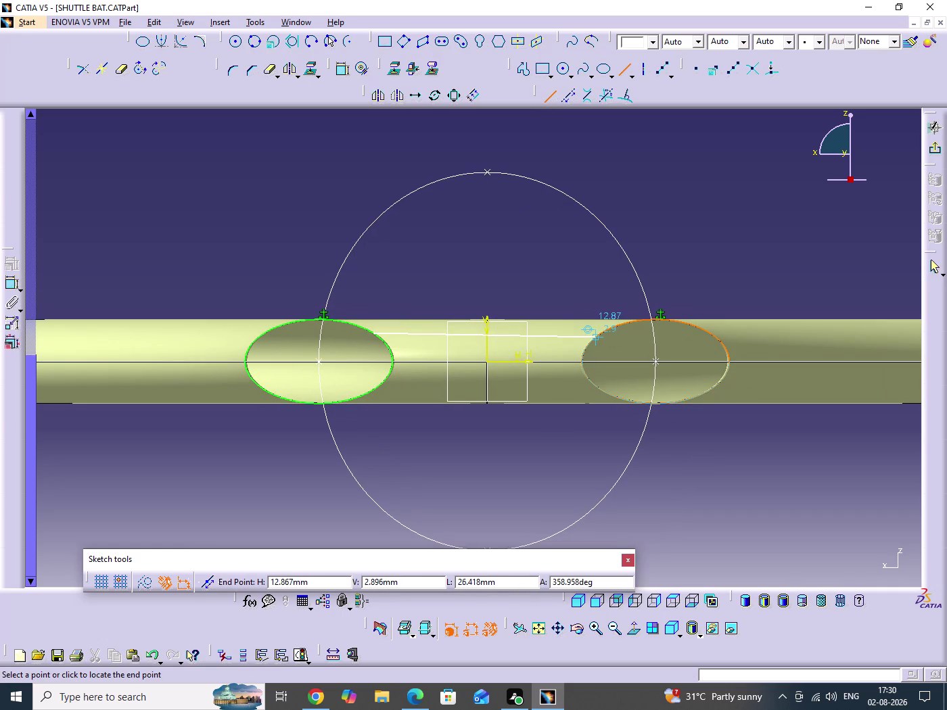
click(604, 334)
click(532, 265)
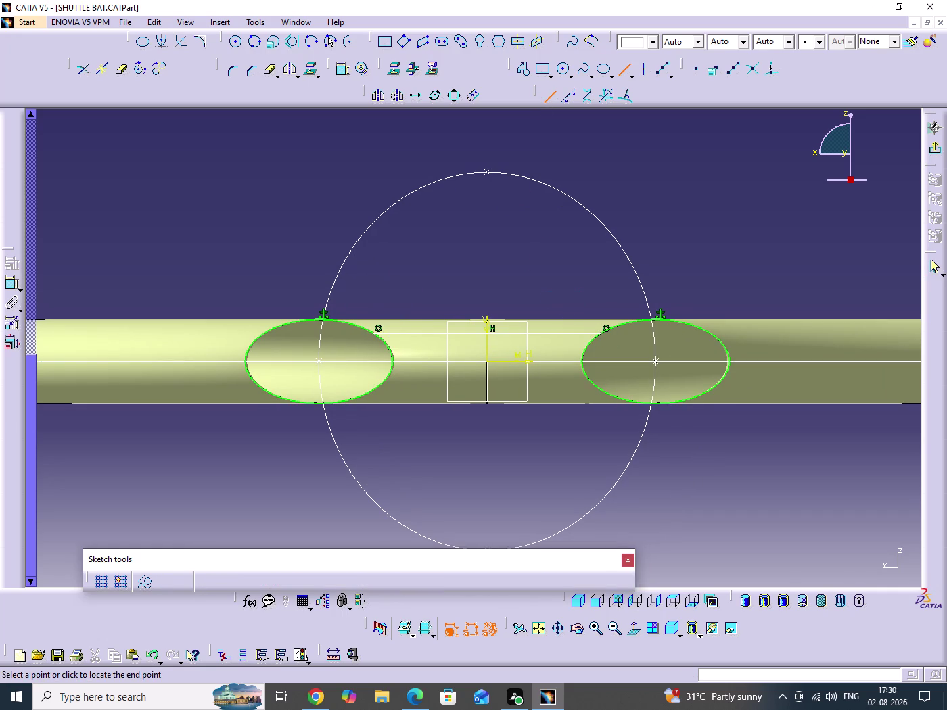
middle_click(502, 278)
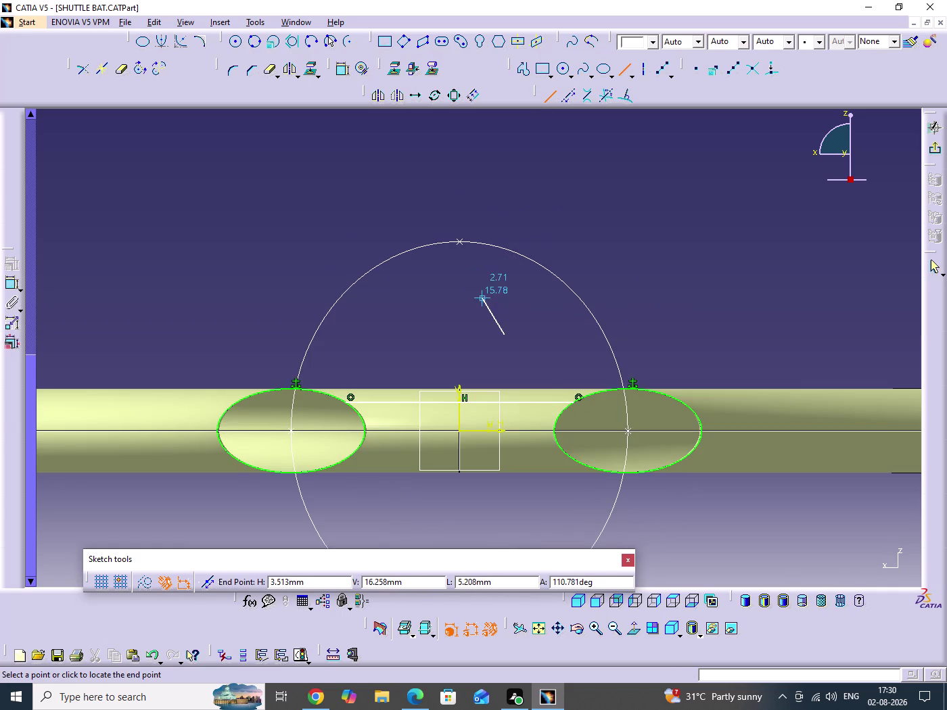
click(549, 95)
click(549, 98)
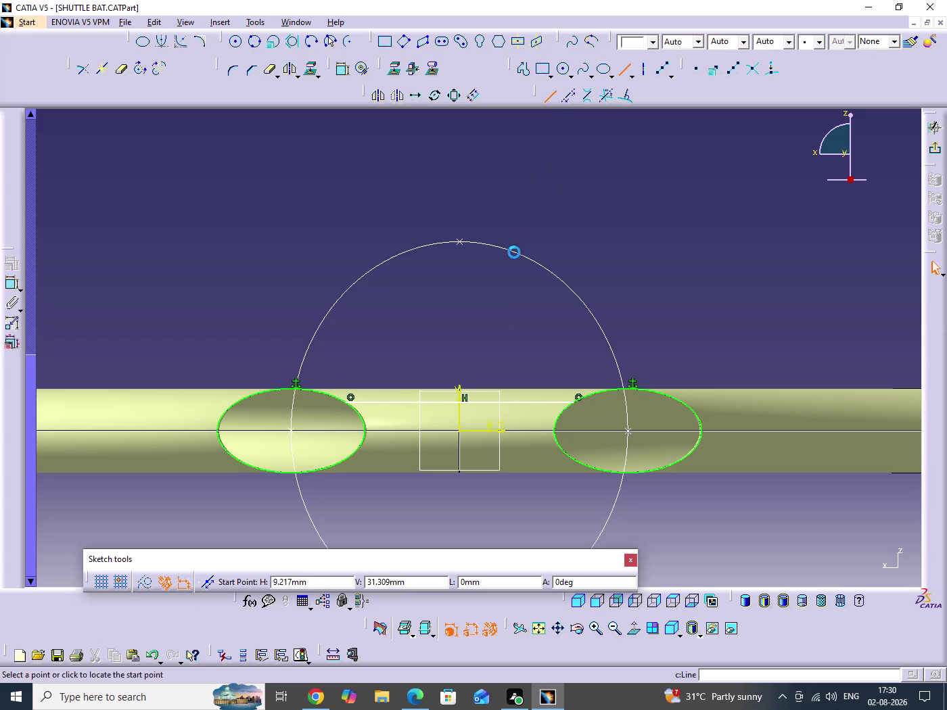
Draw the bottom line between the lower sides of the two ellipses.
middle_drag(500, 292, 496, 147)
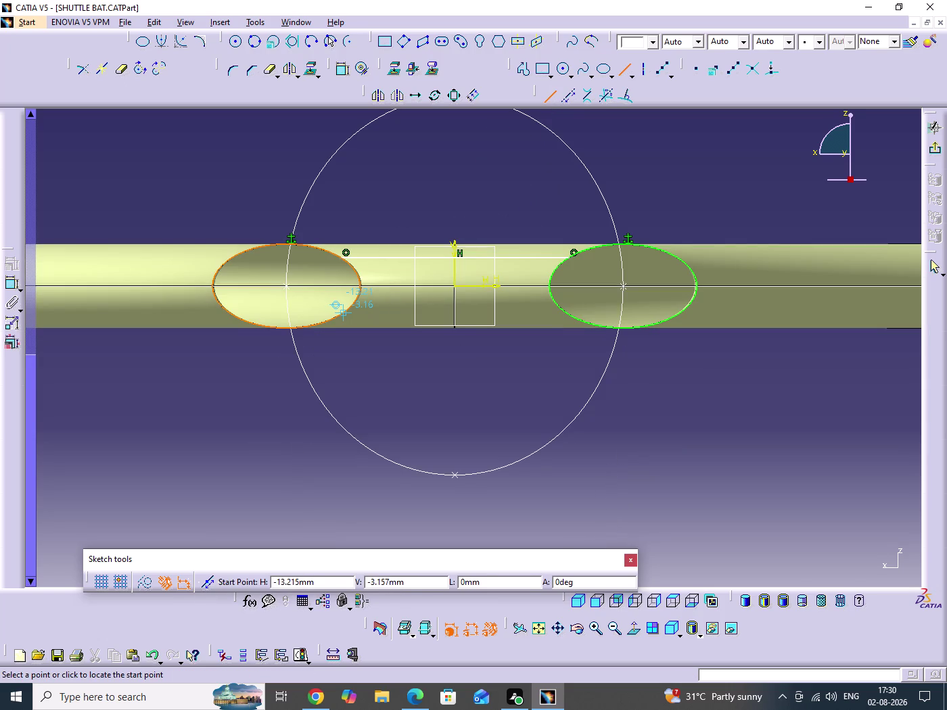
click(345, 313)
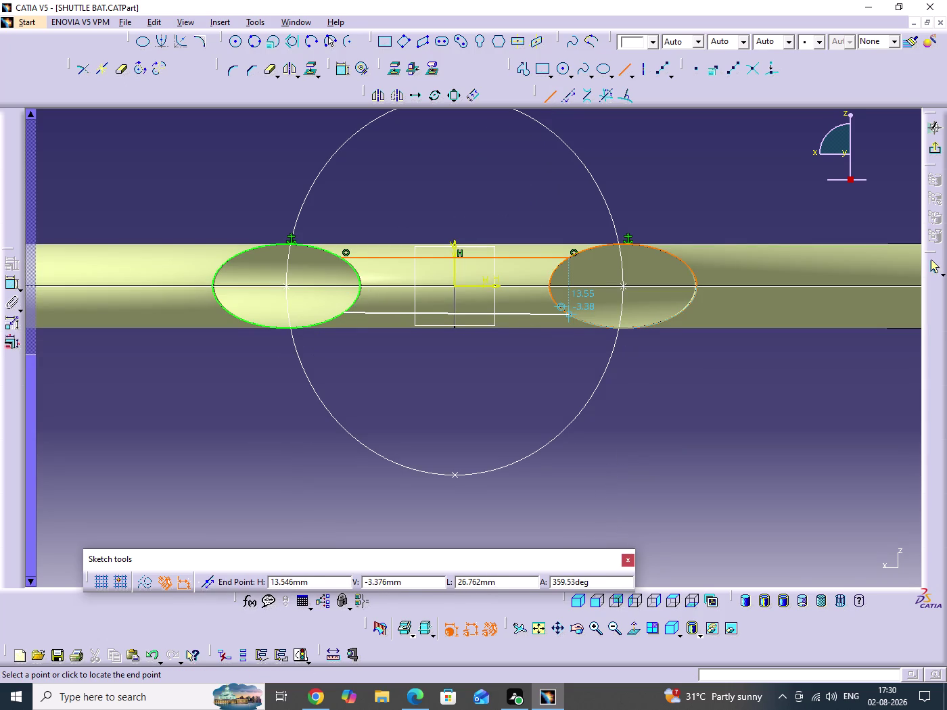
click(565, 317)
click(554, 387)
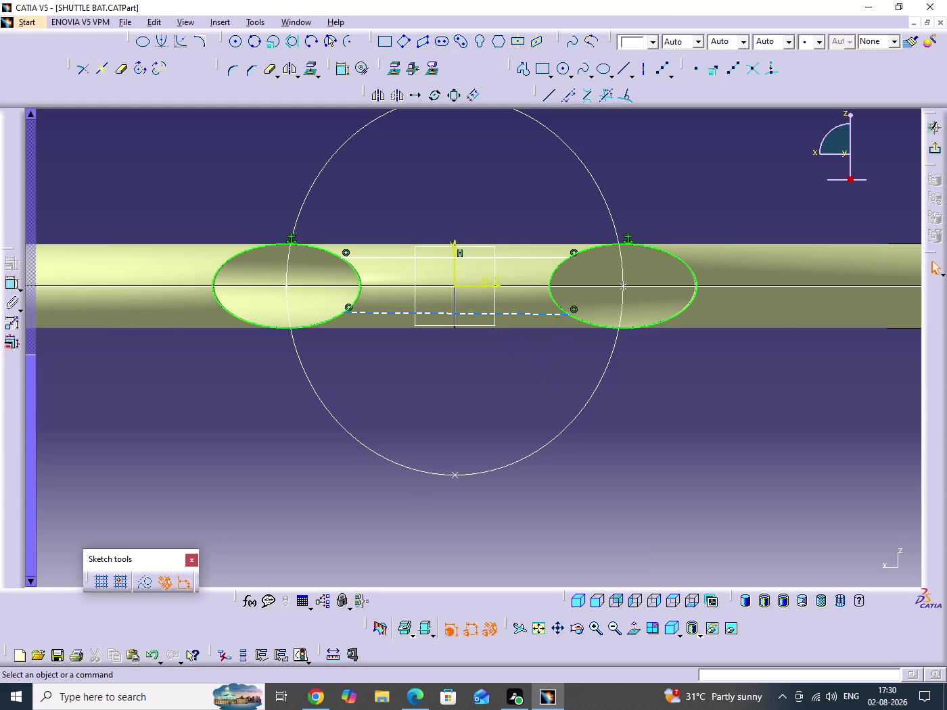
click(517, 315)
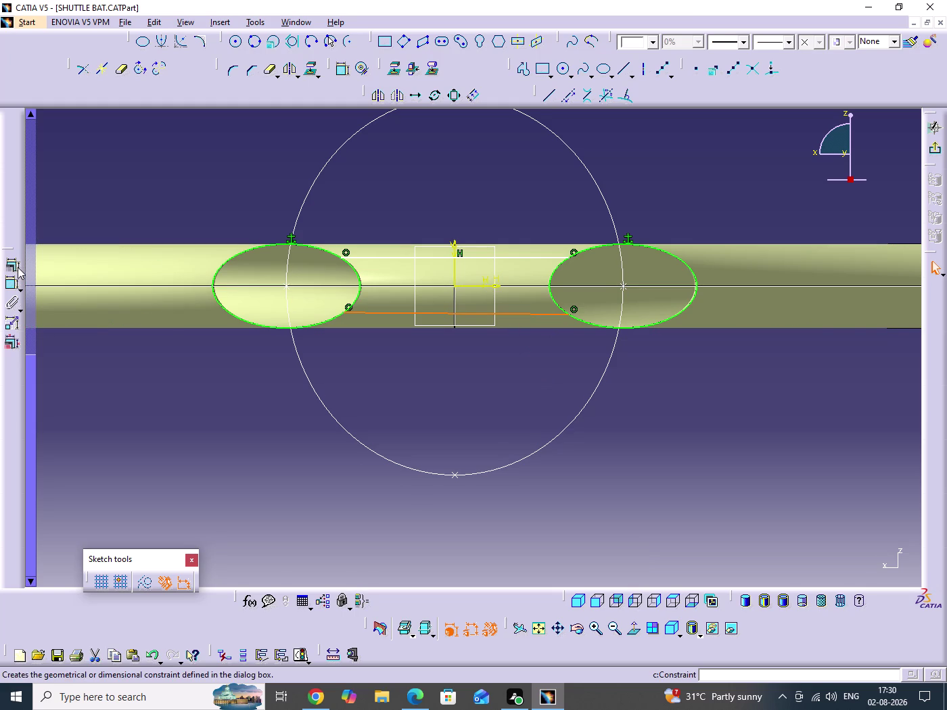
Constrain both connecting lines to be horizontal.
click(17, 268)
click(560, 387)
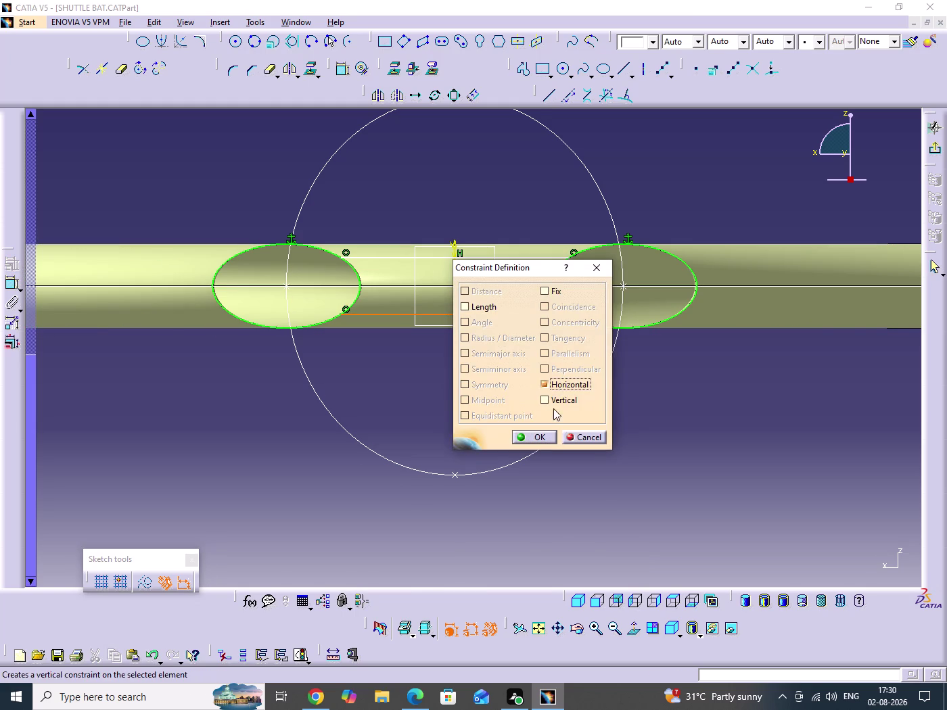
click(539, 437)
click(705, 434)
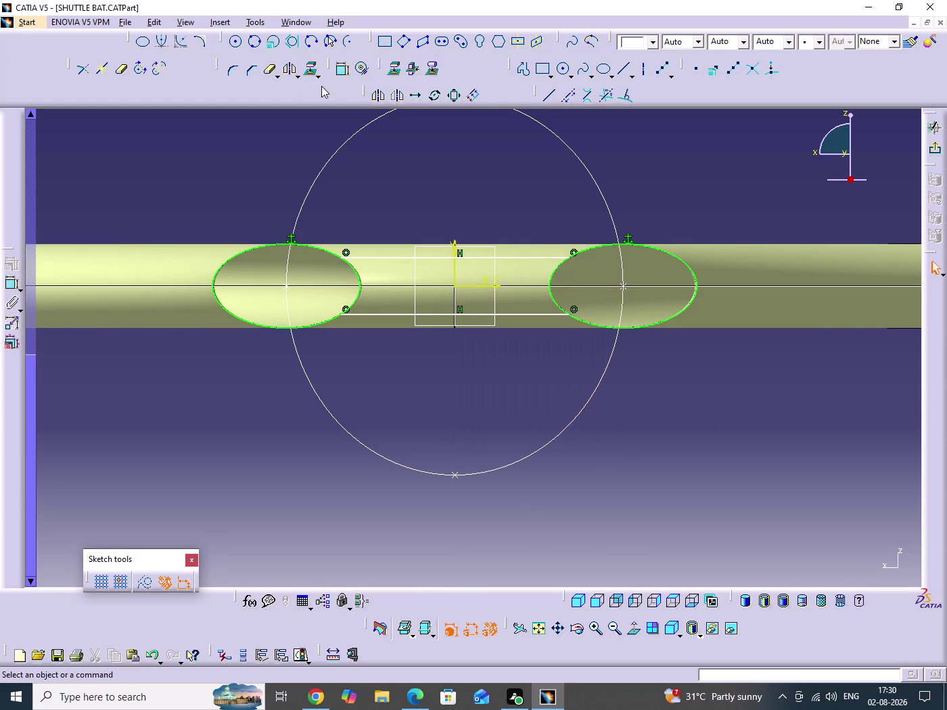
Make the two lines symmetric about the horizontal axis.
double_click(341, 73)
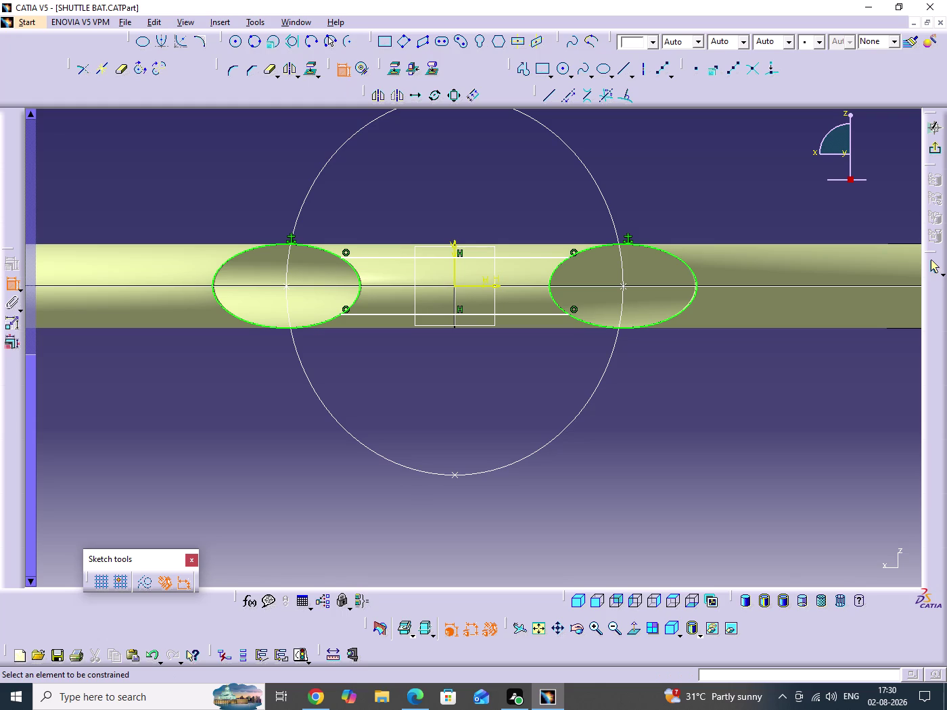
click(395, 255)
click(398, 316)
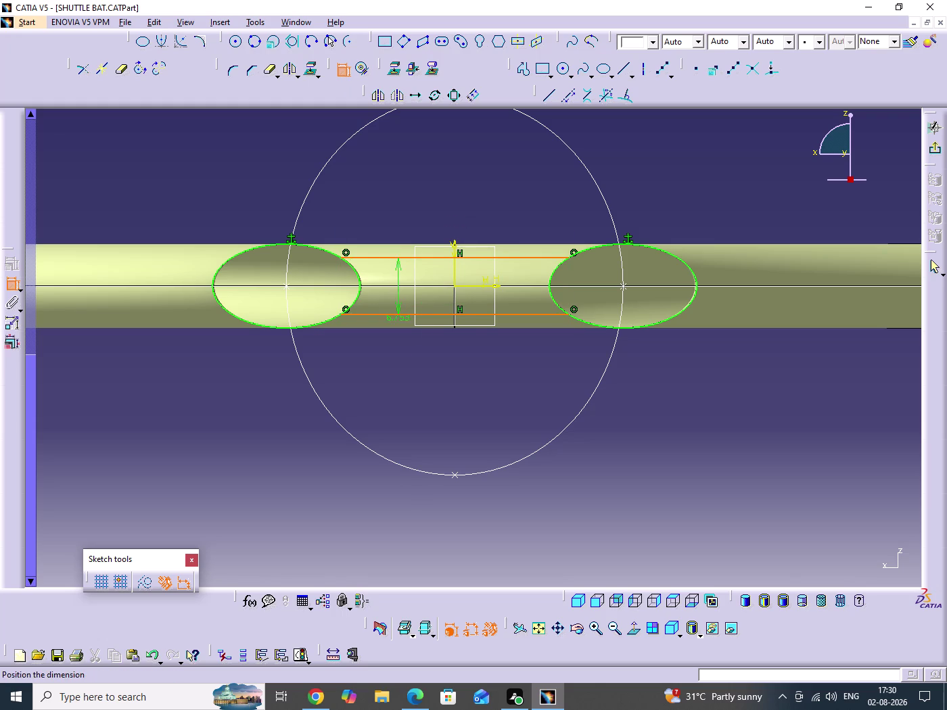
right_click(492, 403)
click(557, 538)
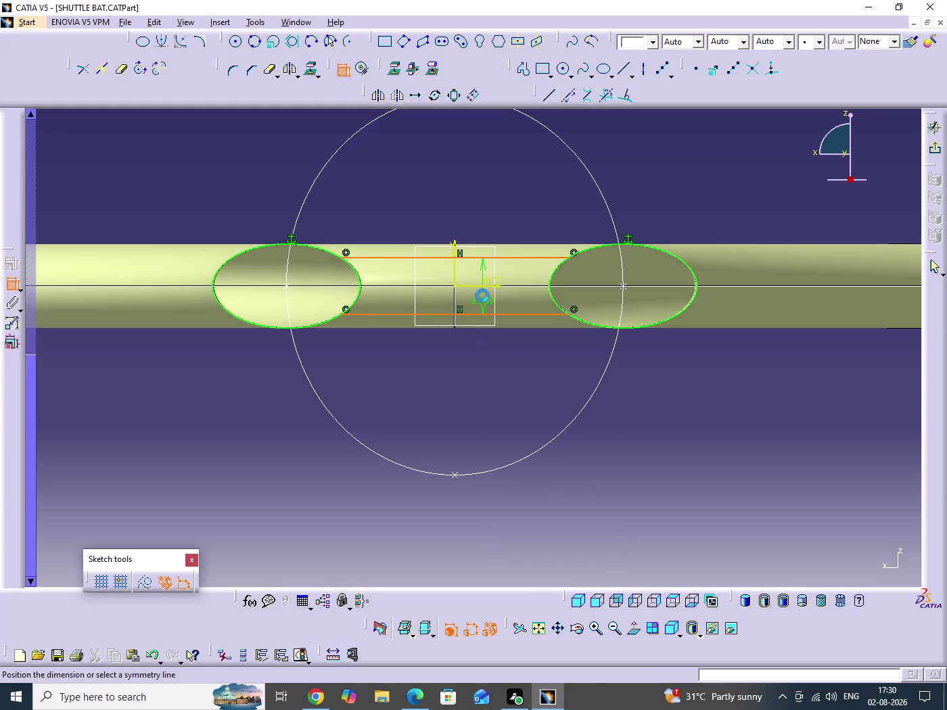
click(487, 284)
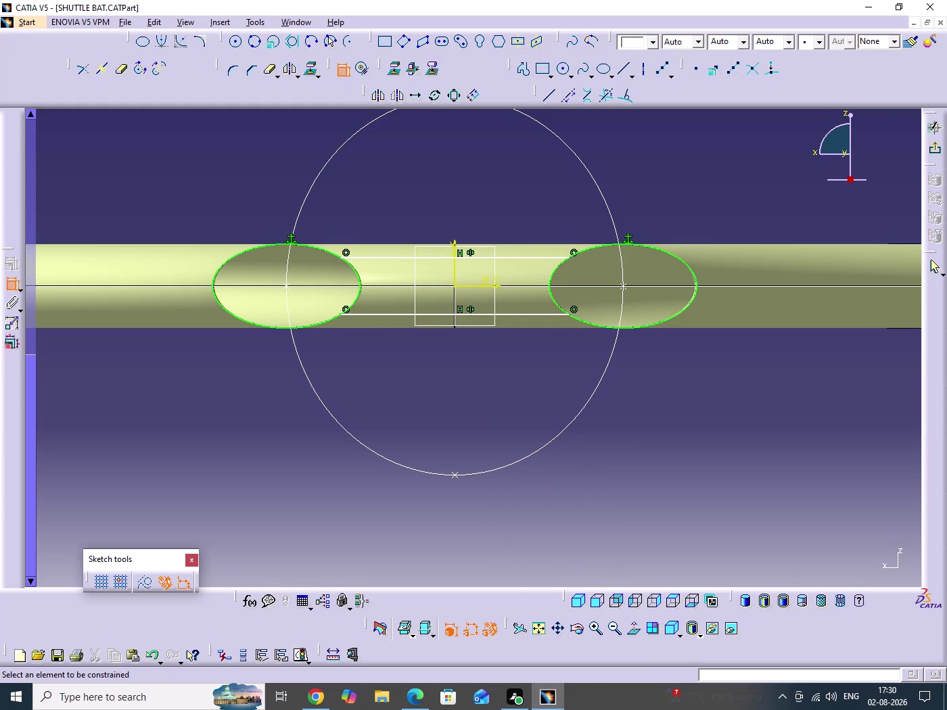
Dimension the top line's length and set it to 23.5 mm.
click(396, 260)
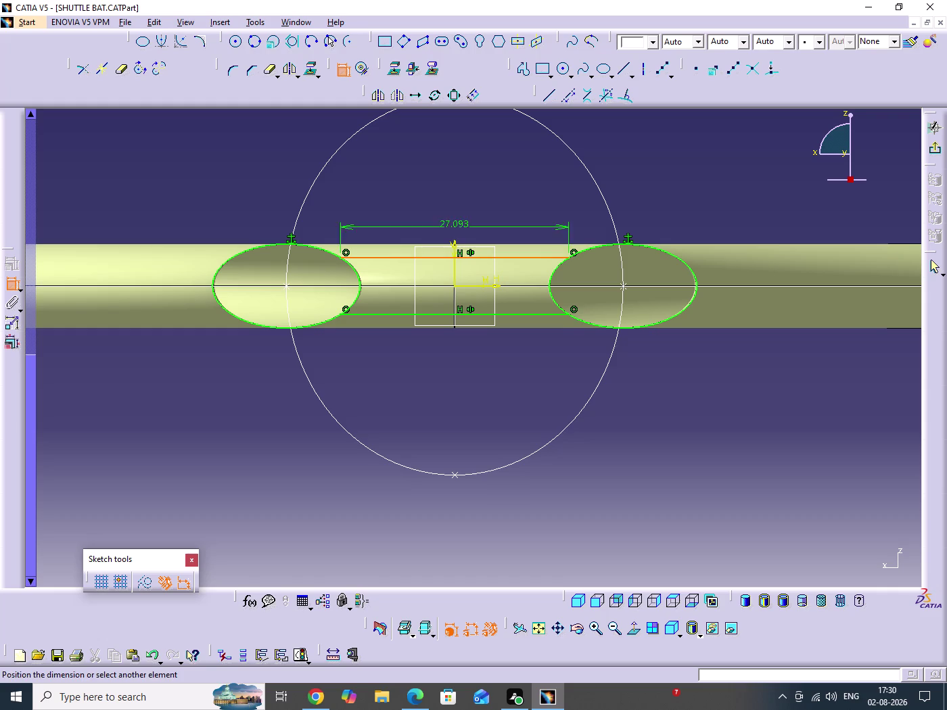
click(453, 211)
double_click(457, 211)
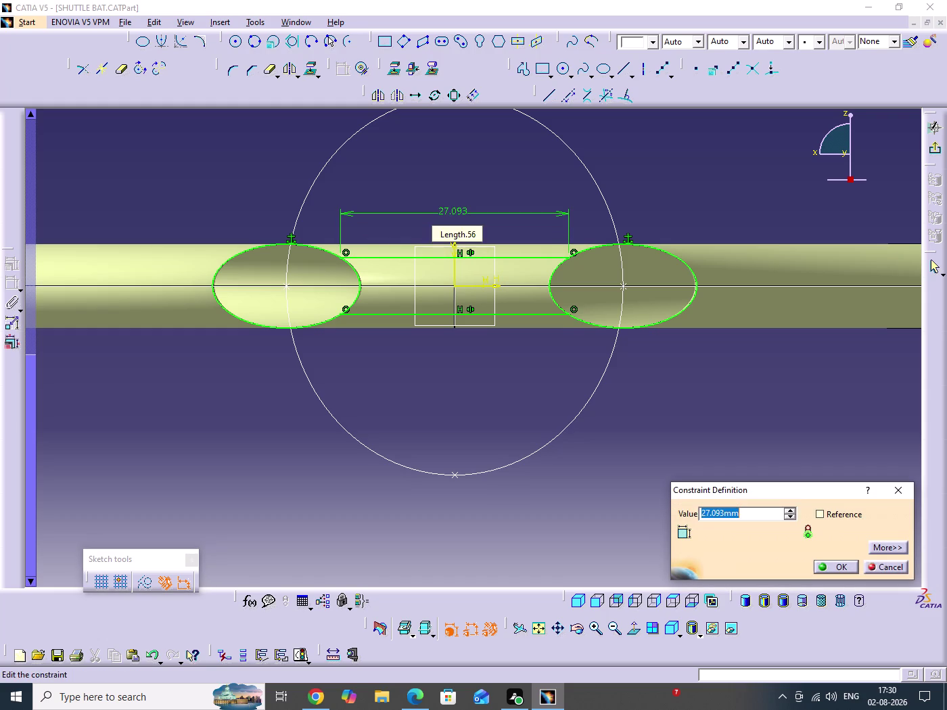
text(23.5)
key(Return)
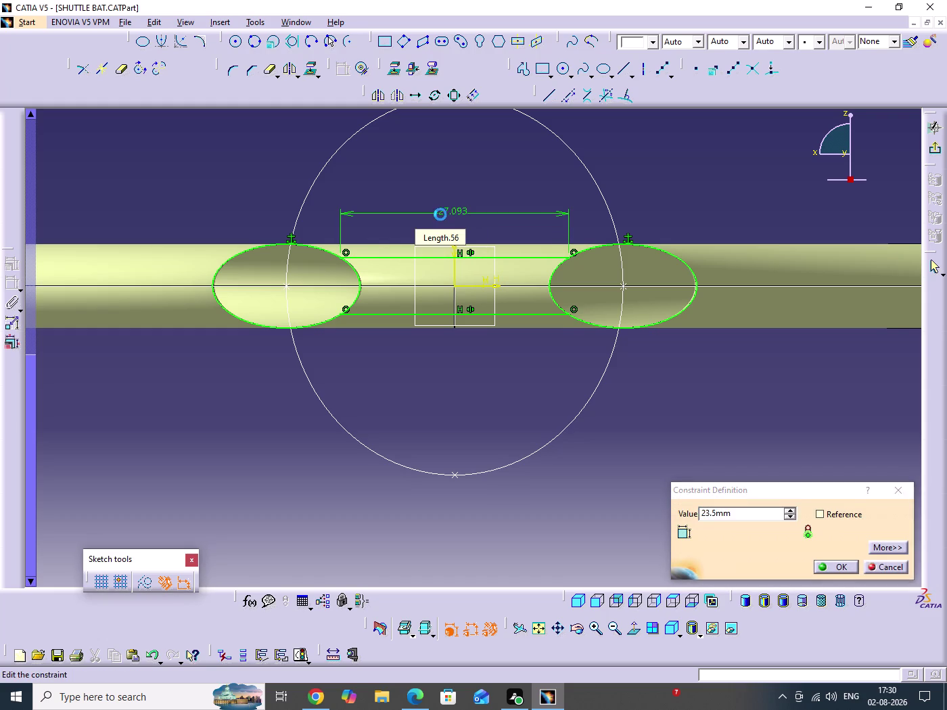
click(445, 390)
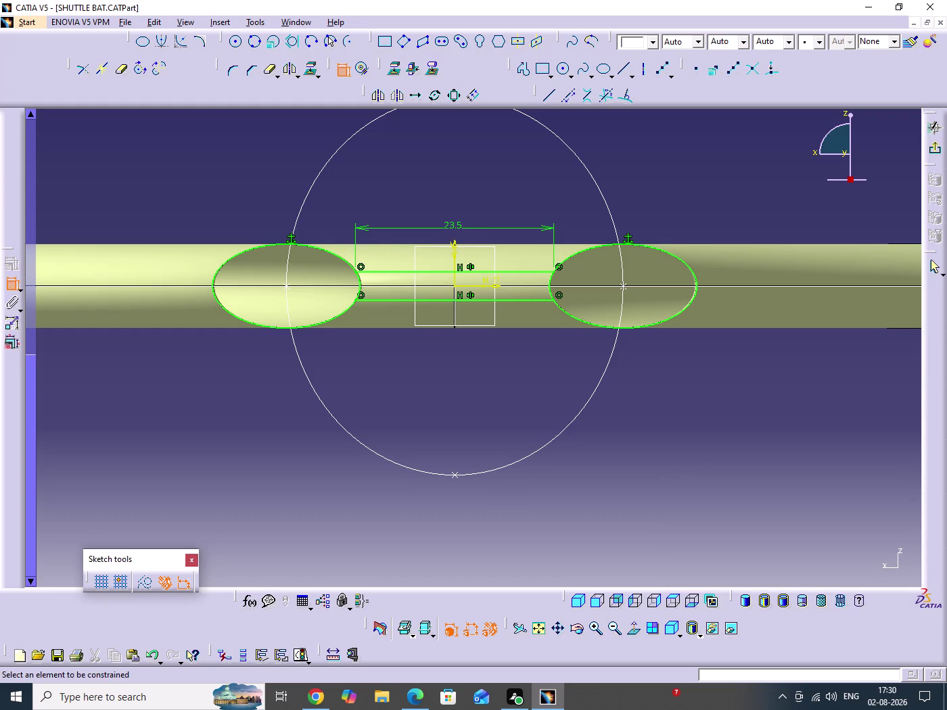
Change the top line's length dimension to 30 mm.
double_click(452, 225)
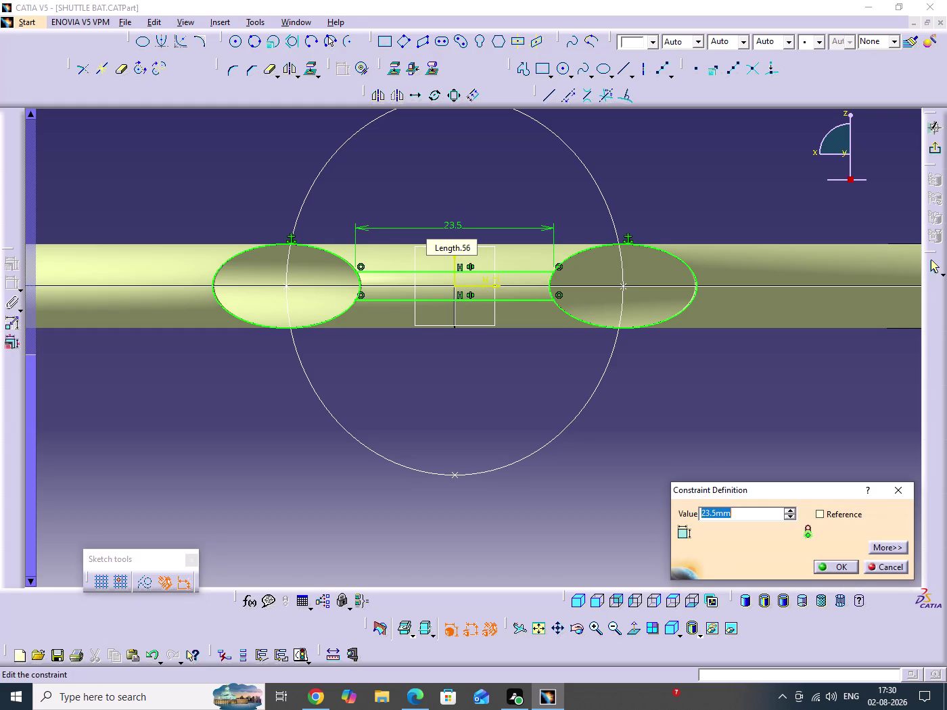
text(30)
key(Return)
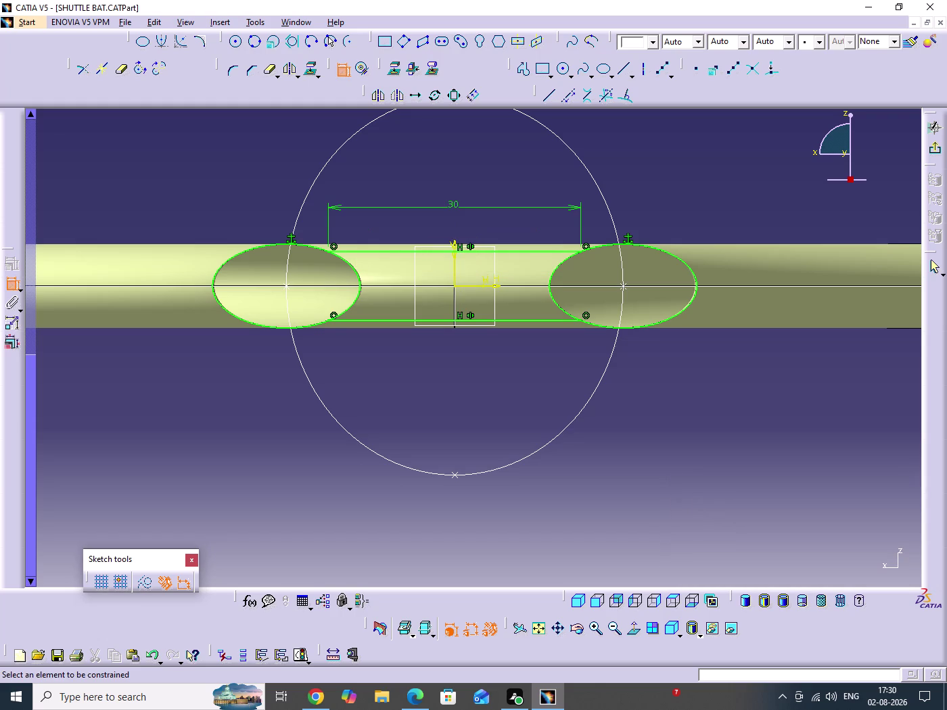
click(516, 169)
click(346, 78)
click(448, 176)
double_click(274, 72)
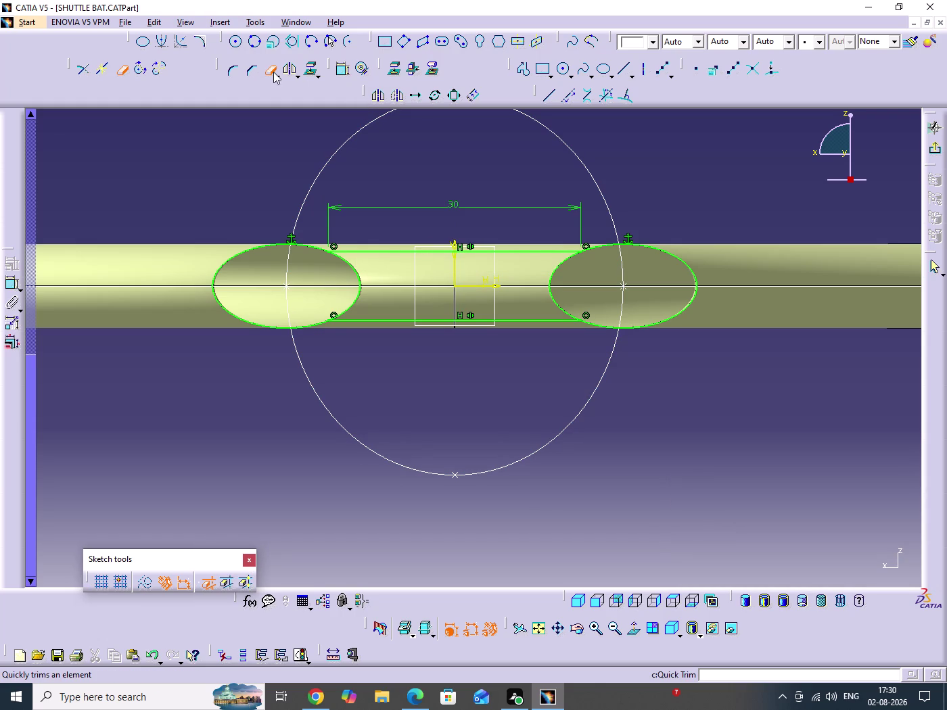
Quick-trim the inner arcs of the left and right ellipses.
click(356, 271)
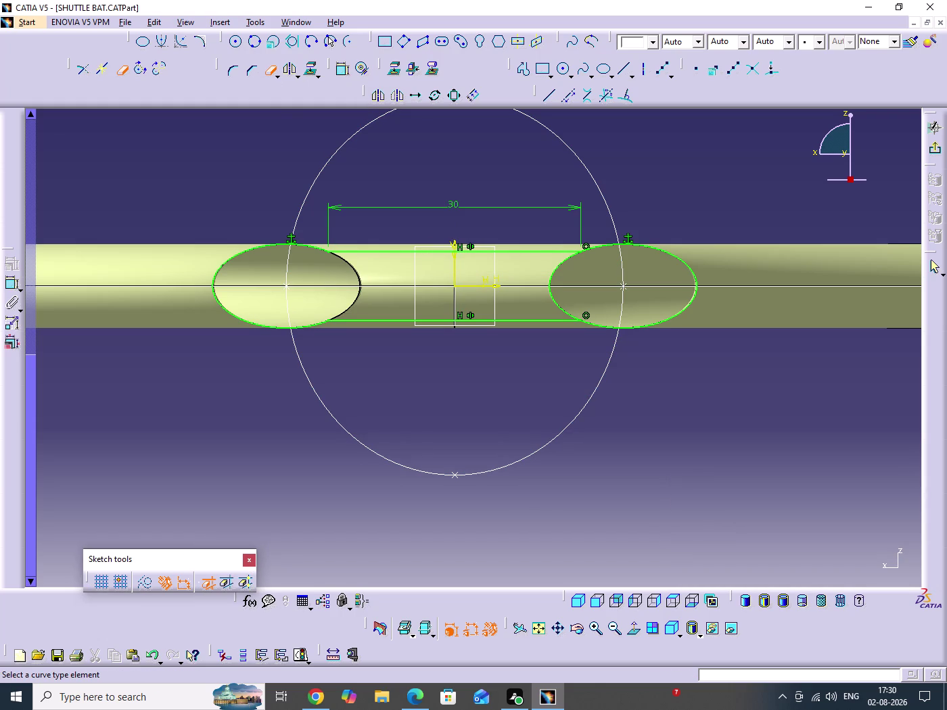
click(556, 271)
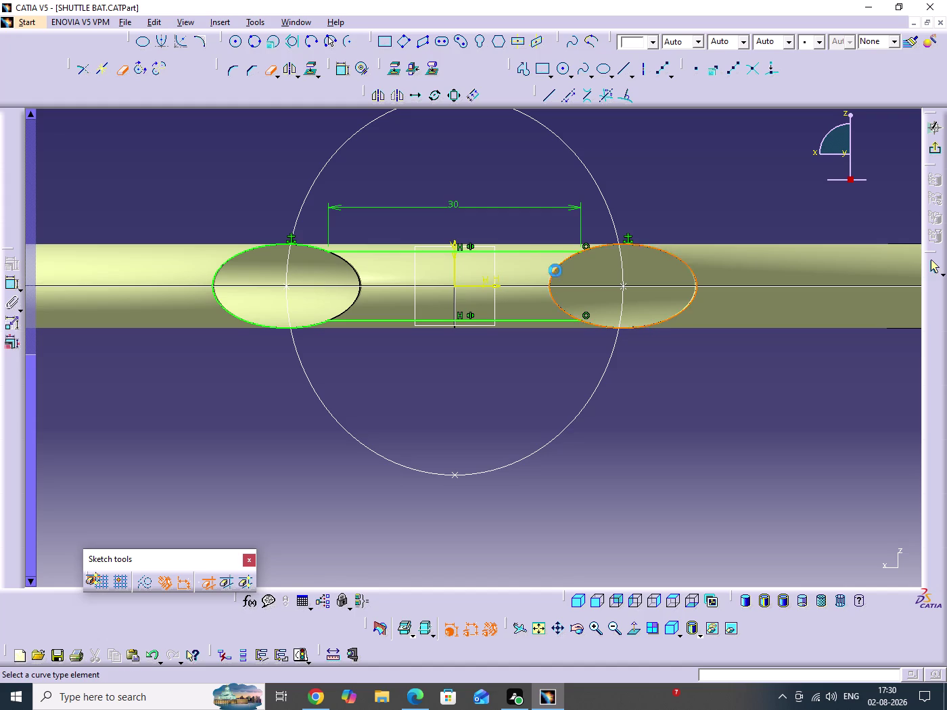
click(531, 357)
click(938, 152)
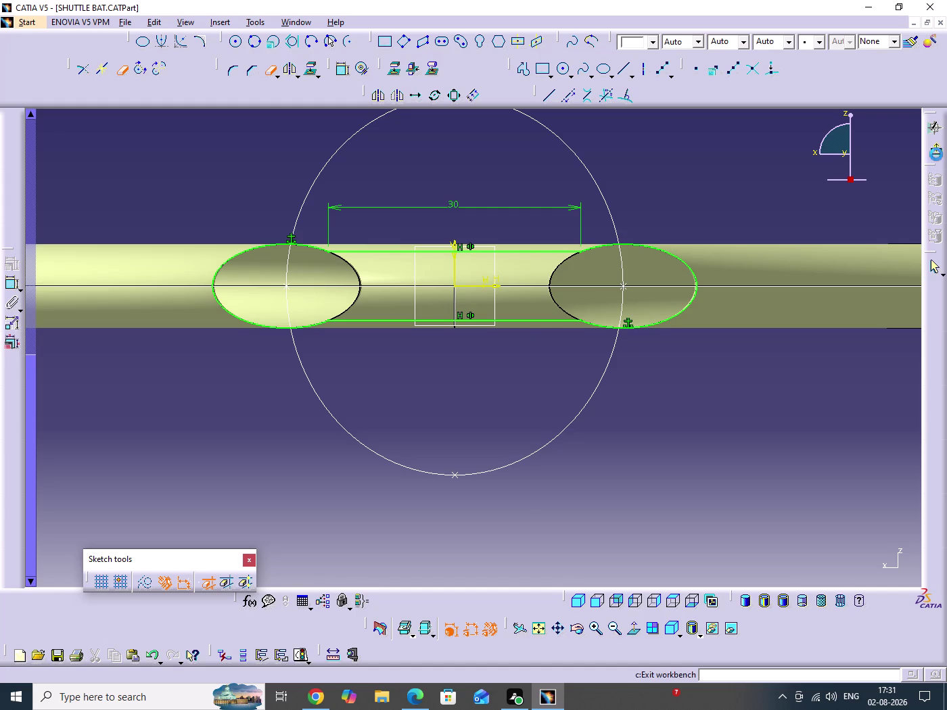
Exit the sketch and reopen Sketch.5, the handle ellipse sketch, for editing.
middle_drag(572, 226, 569, 378)
click(572, 227)
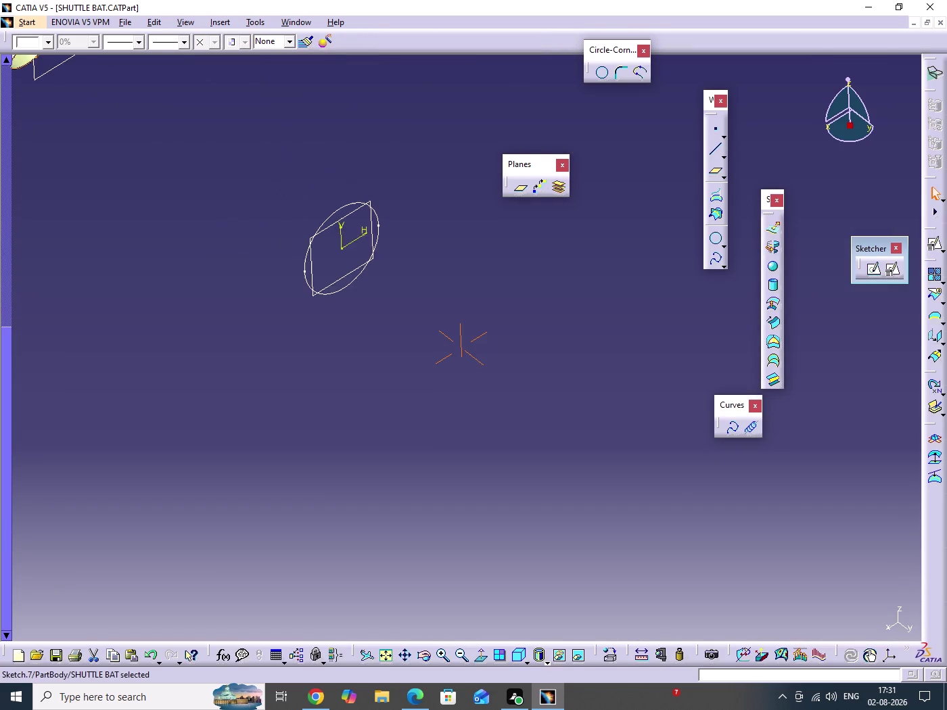
middle_drag(569, 378, 563, 429)
middle_drag(507, 375, 586, 424)
click(587, 411)
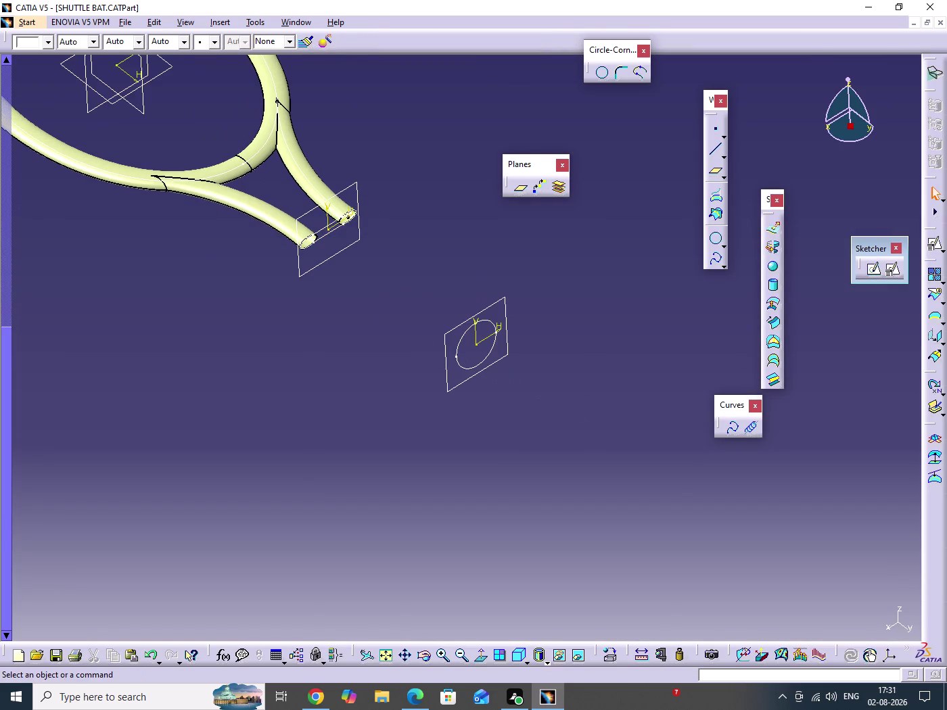
click(489, 352)
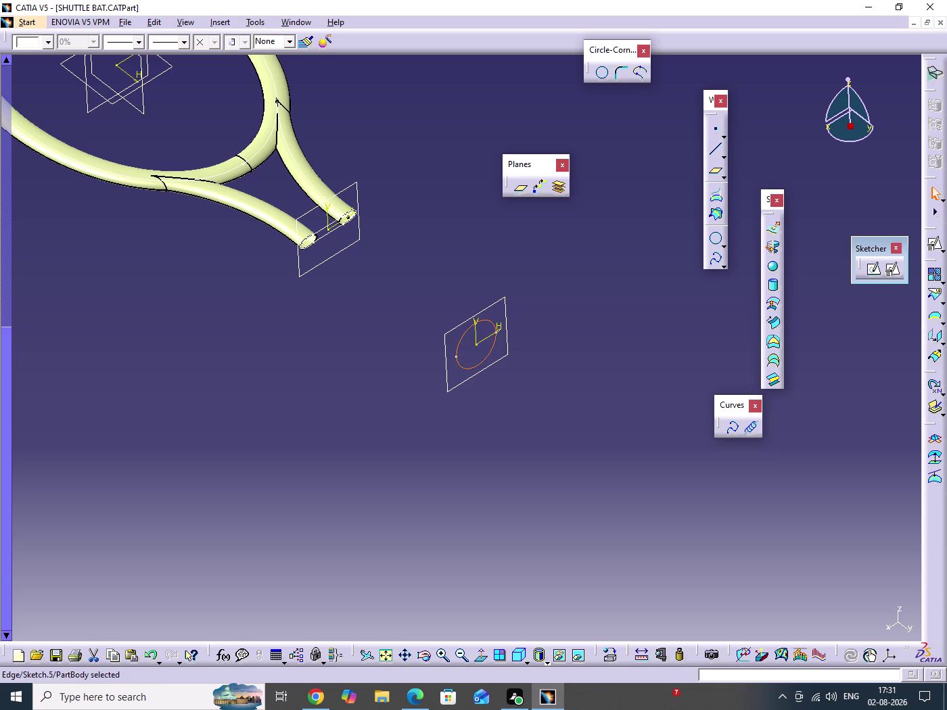
click(620, 367)
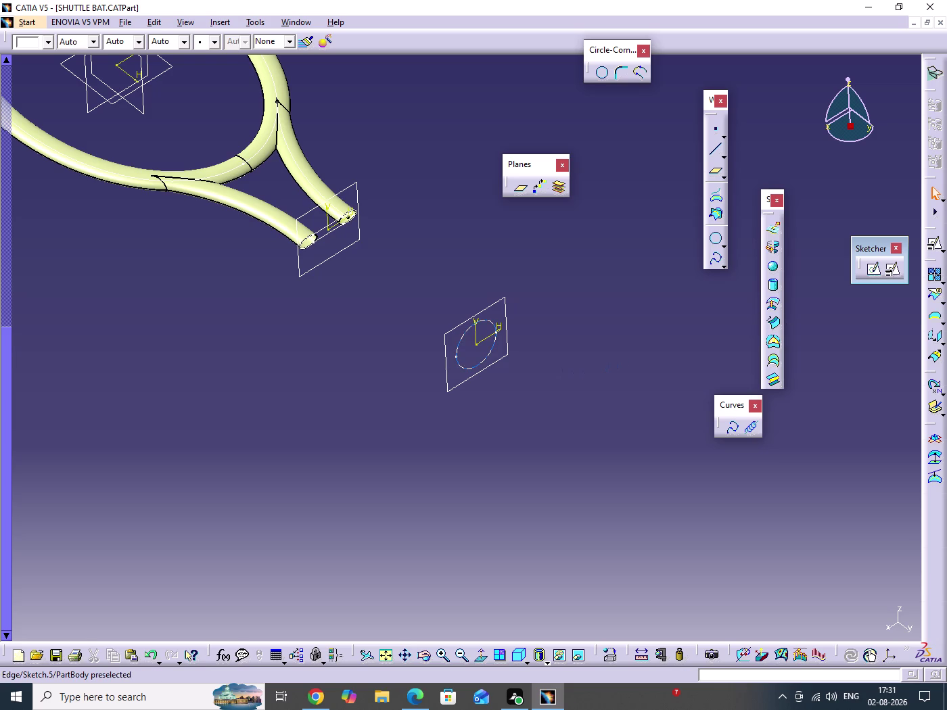
double_click(491, 353)
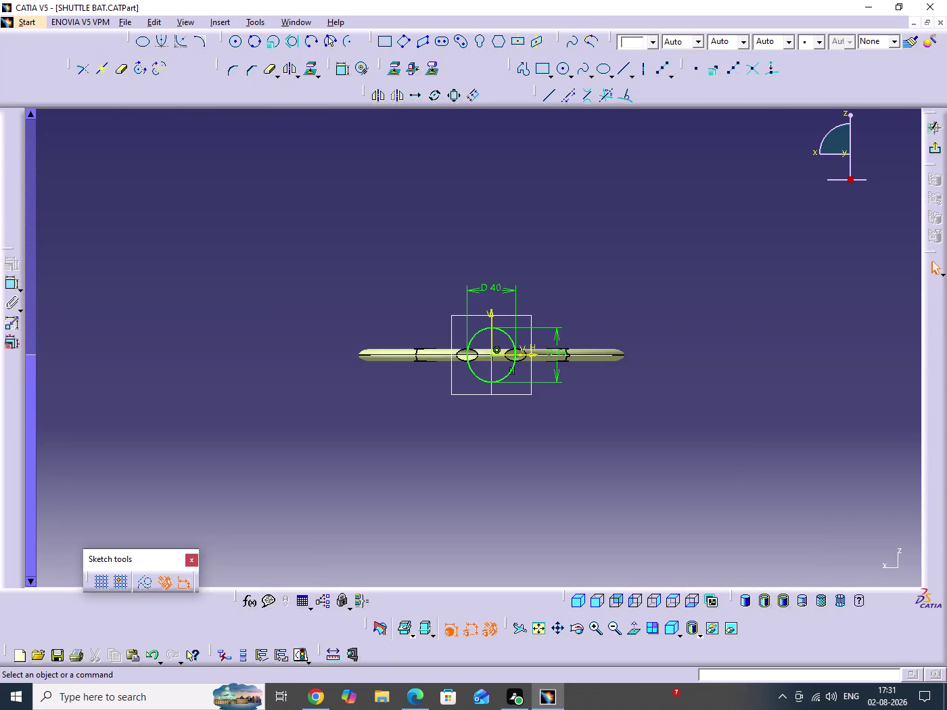
Orbit the view to see the handle ellipse beside the throat.
click(477, 379)
scroll(down, 3)
middle_drag(614, 362, 620, 369)
drag(613, 361, 621, 368)
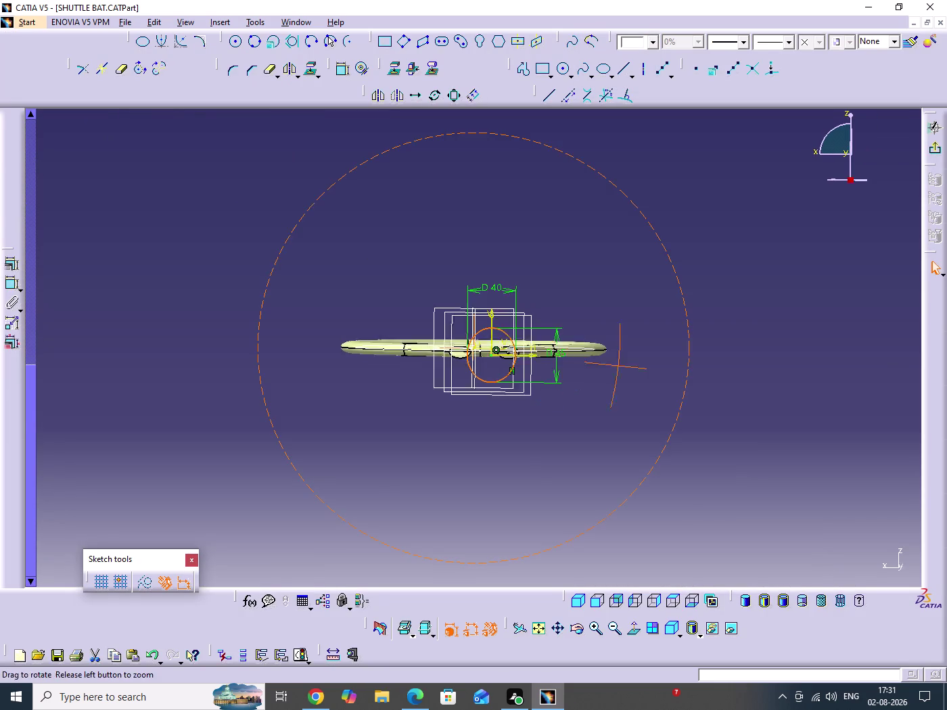
drag(620, 368, 691, 444)
middle_drag(620, 368, 684, 439)
middle_drag(473, 341, 461, 418)
drag(473, 340, 461, 418)
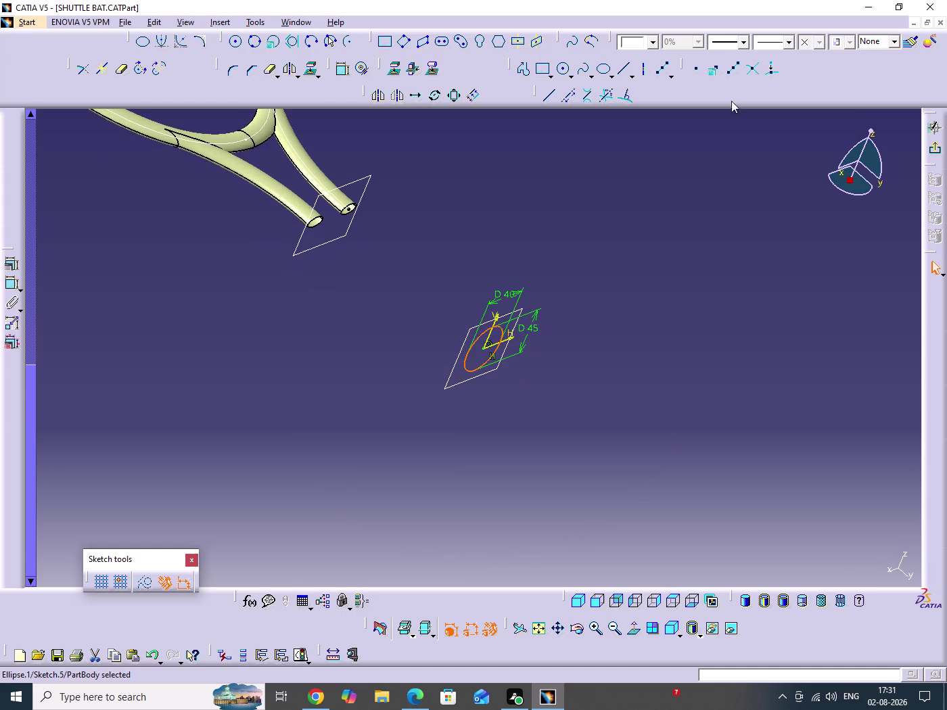
Use Equidistant Points with New Points set to 5 on the handle ellipse.
click(735, 71)
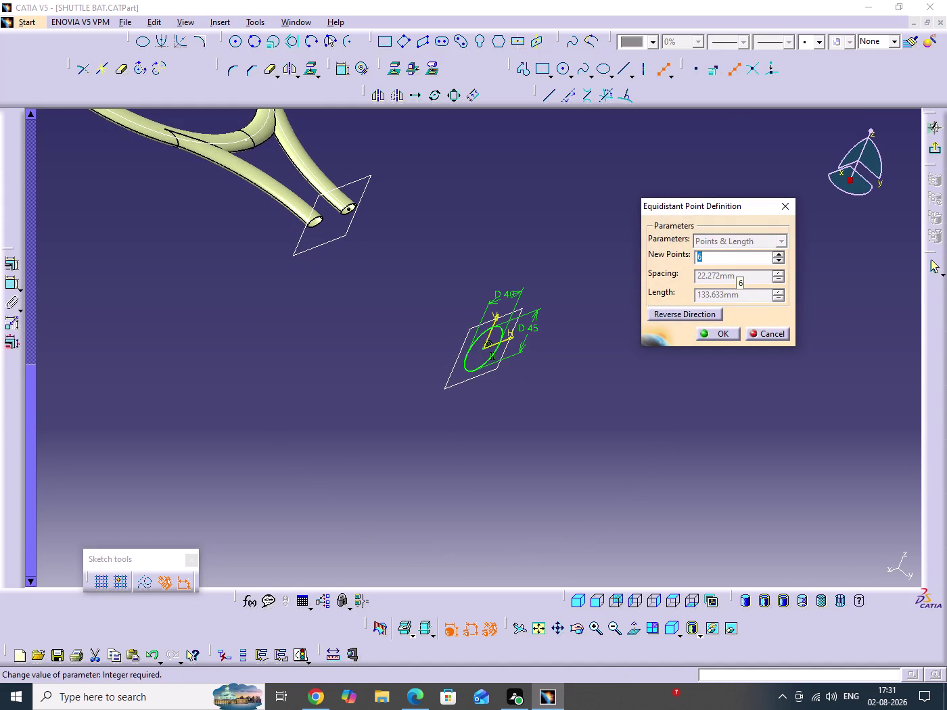
click(778, 261)
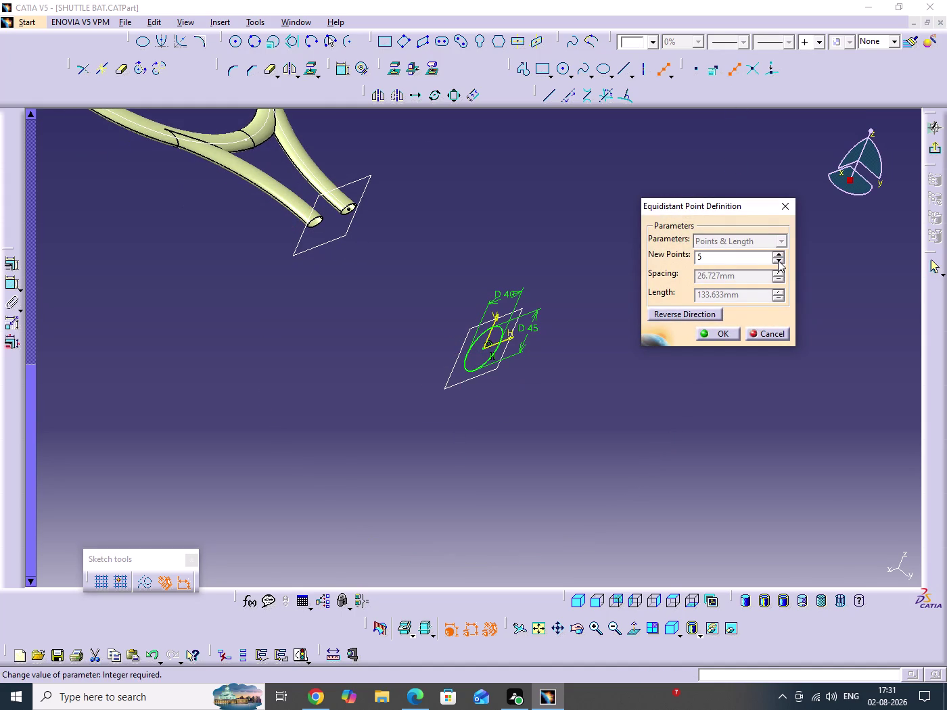
click(778, 260)
click(717, 338)
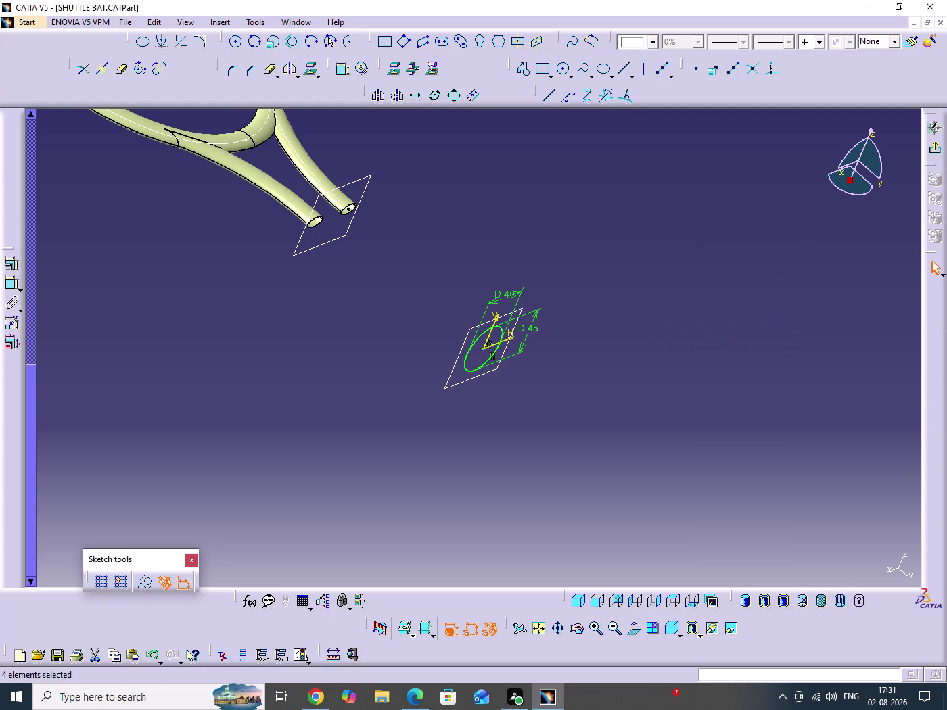
middle_drag(531, 347, 546, 214)
click(532, 347)
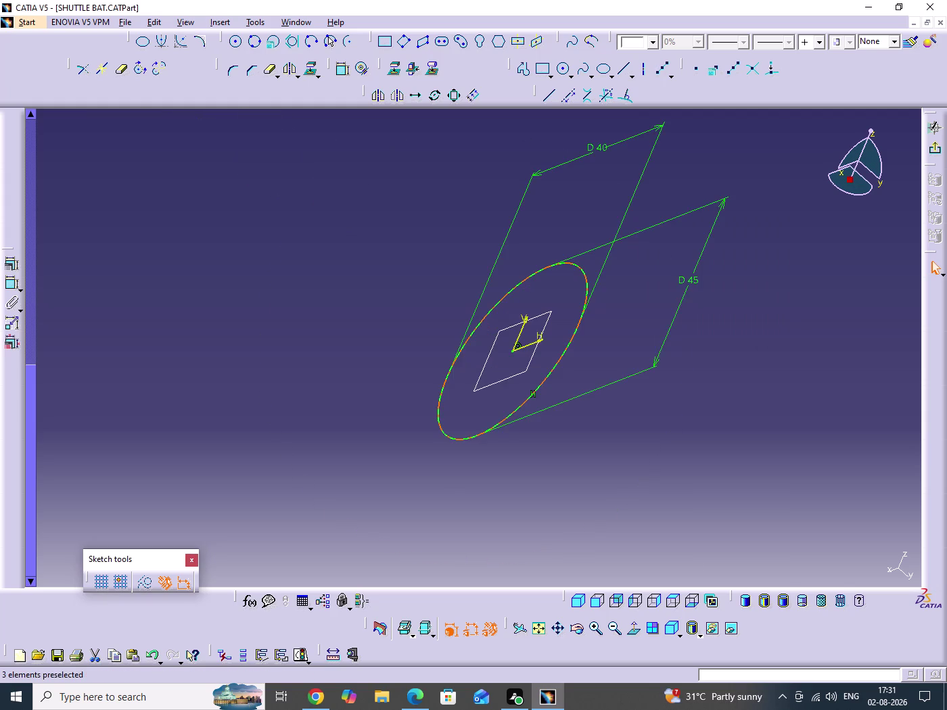
middle_drag(680, 311, 592, 292)
drag(680, 311, 591, 233)
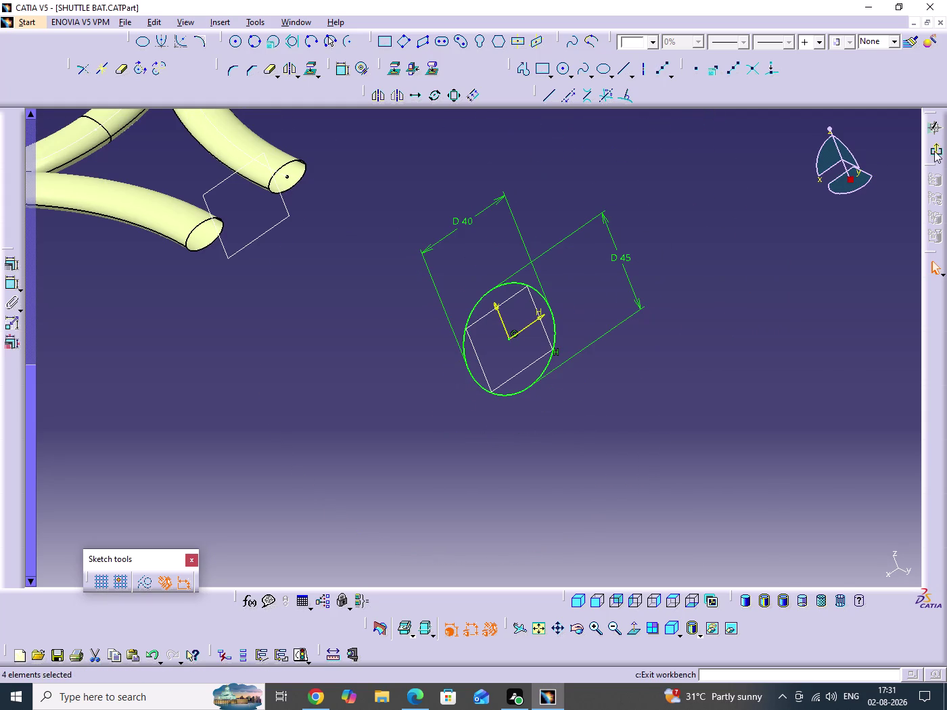
click(935, 150)
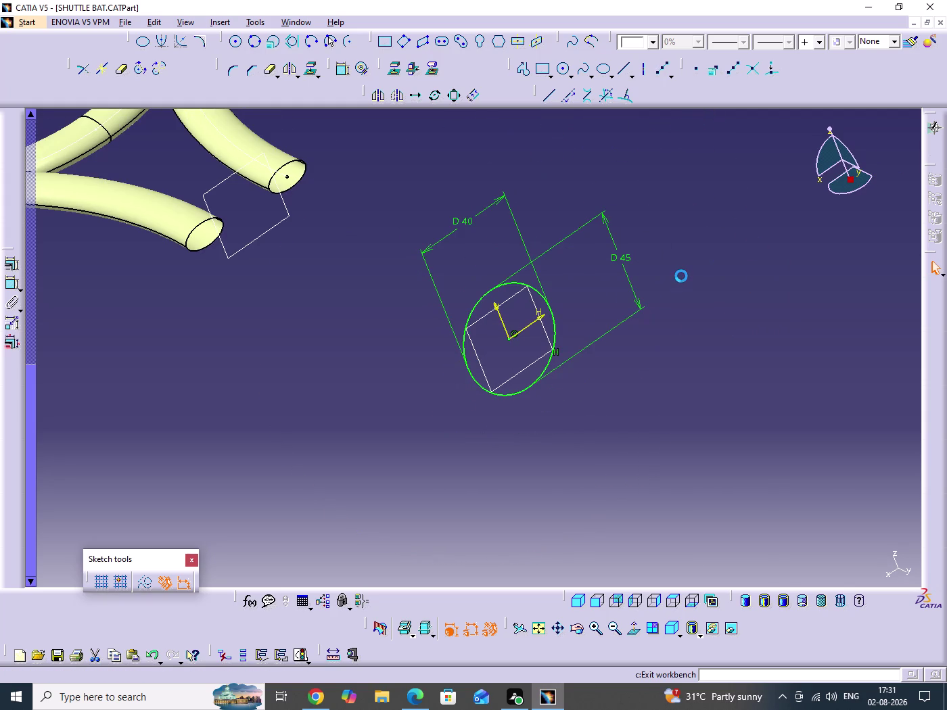